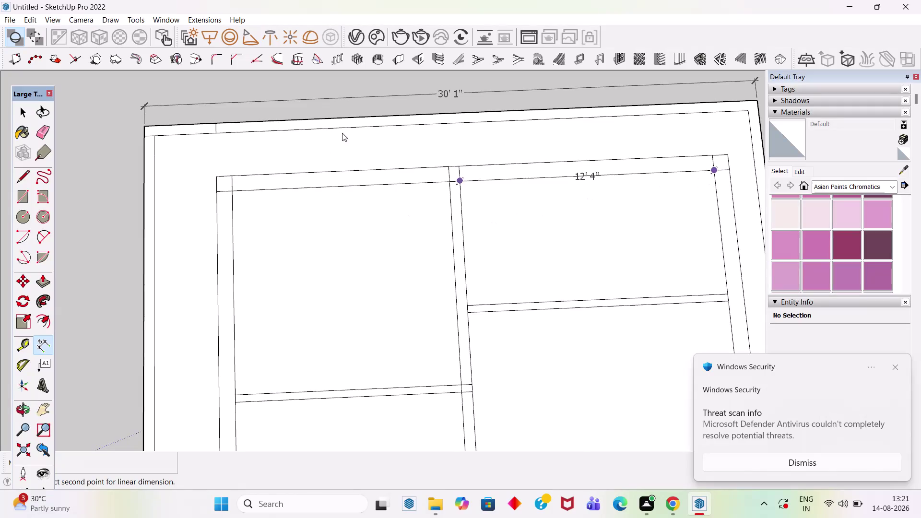
Cancel the stray inner wall dimension in progress.
scroll(down, 3)
scroll(down, 3)
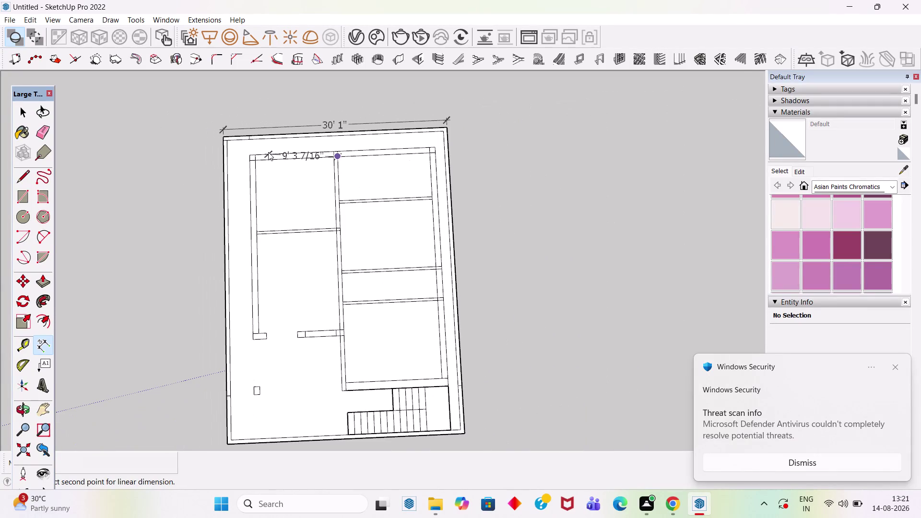
key(grave)
key(Escape)
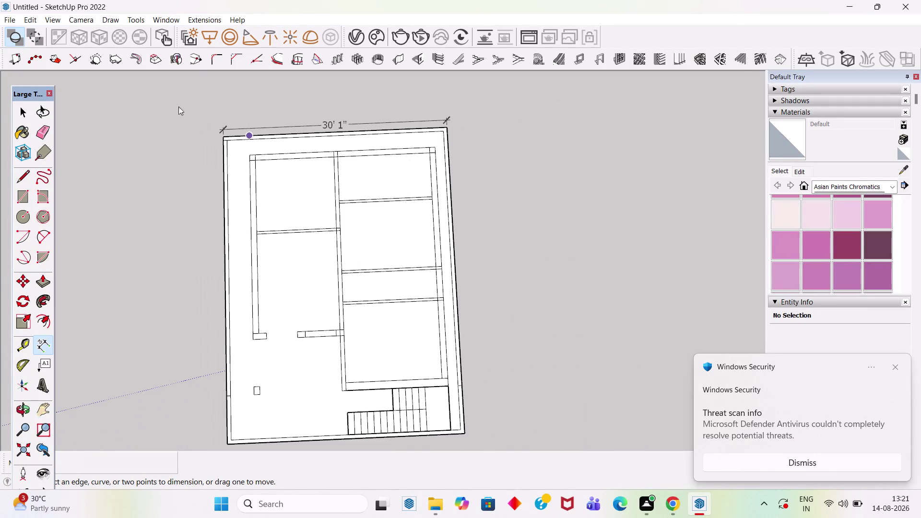
scroll(up, 3)
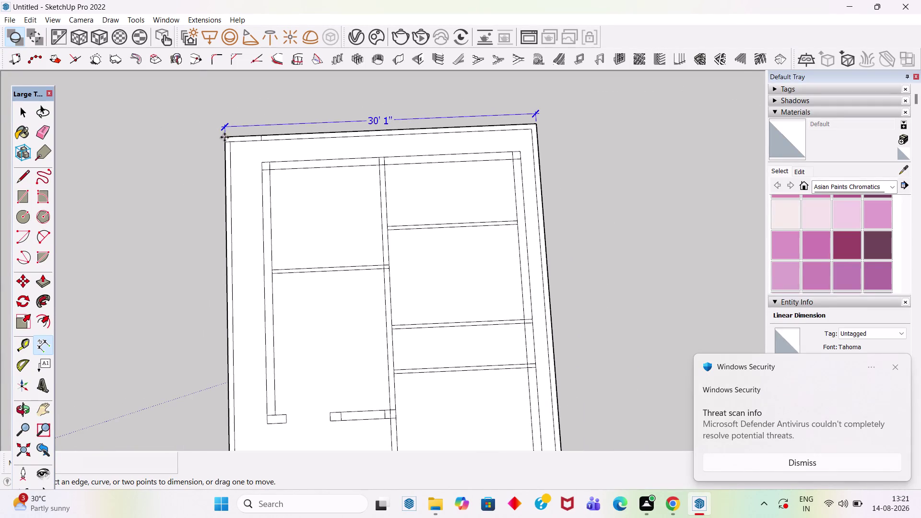
scroll(up, 3)
Dimension the plan's left side from top-left to bottom-left corner, placing the 40' 2" label left.
click(227, 132)
scroll(down, 3)
scroll(up, 3)
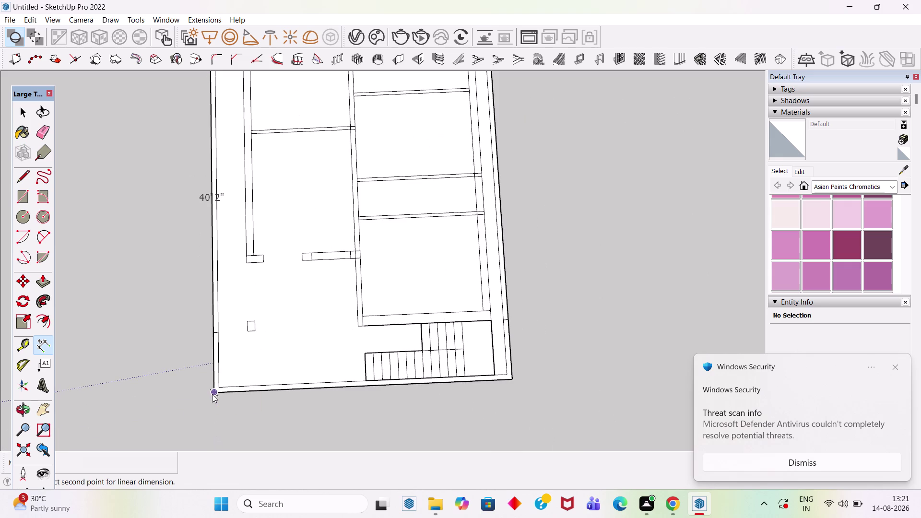
scroll(up, 3)
click(214, 390)
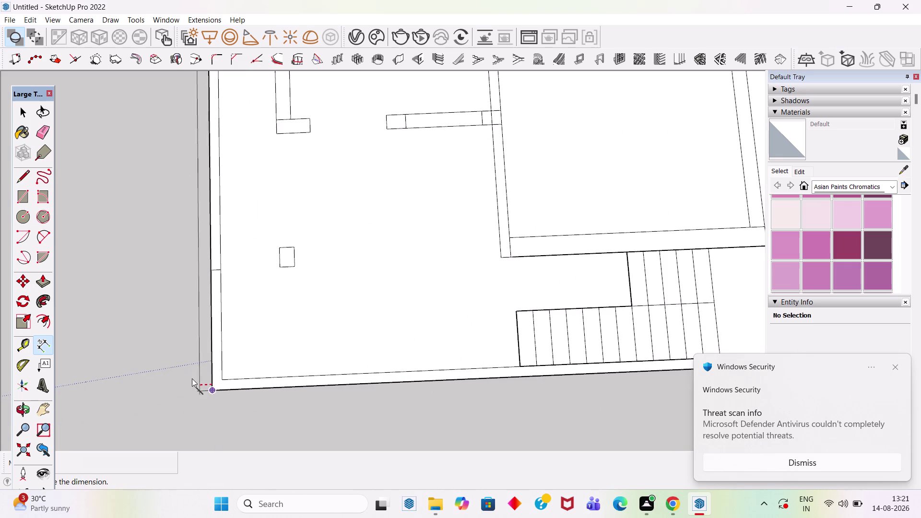
scroll(down, 3)
click(185, 377)
scroll(down, 3)
scroll(down, 3)
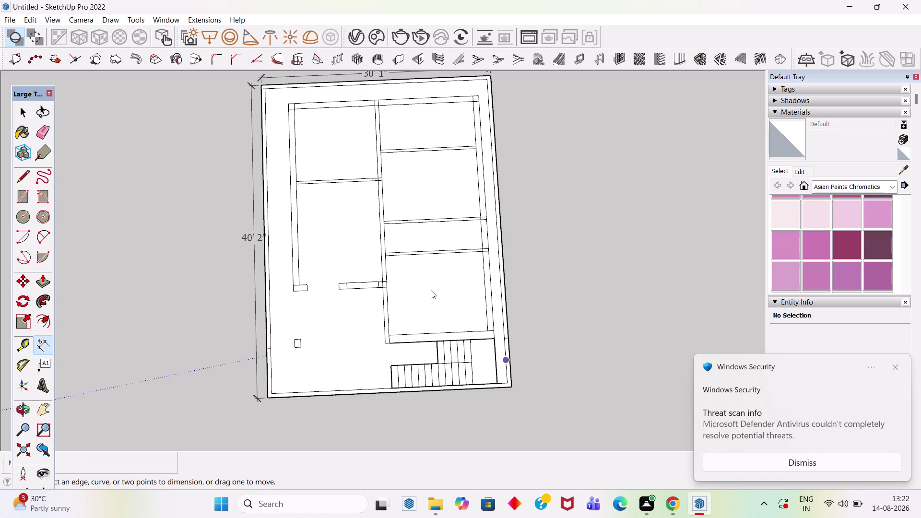
key(space)
scroll(down, 3)
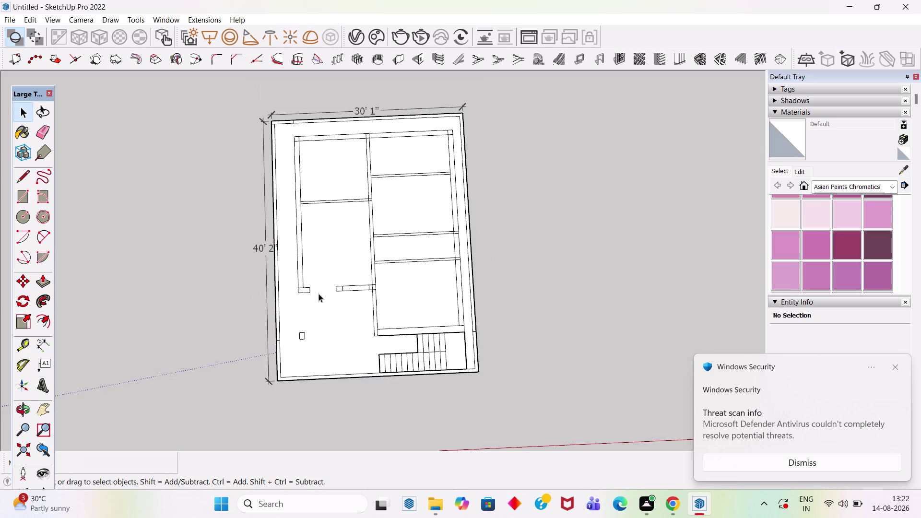
key(space)
scroll(up, 3)
scroll(up, 3)
scroll(down, 3)
scroll(up, 3)
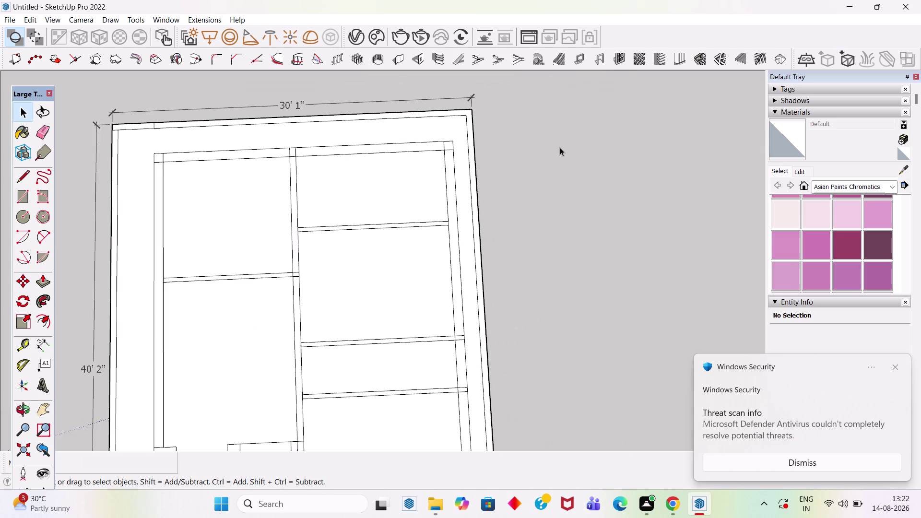
scroll(up, 3)
scroll(down, 3)
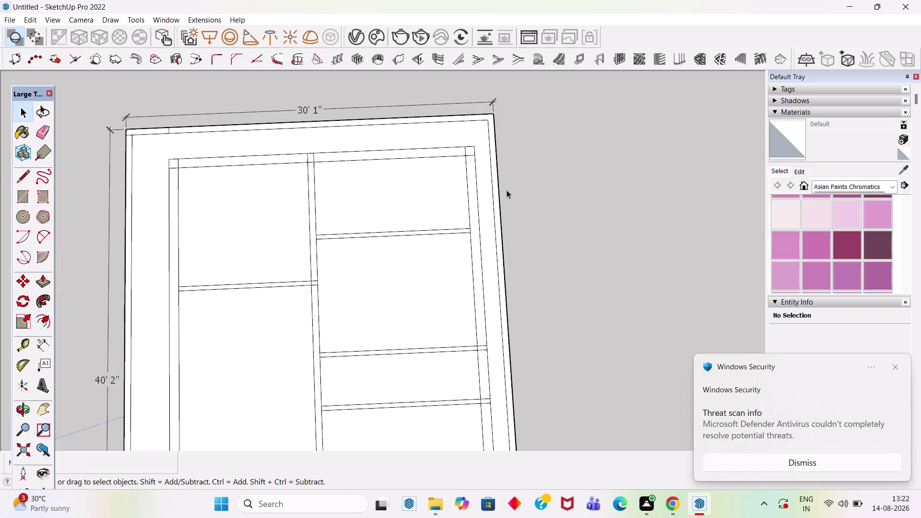
scroll(down, 3)
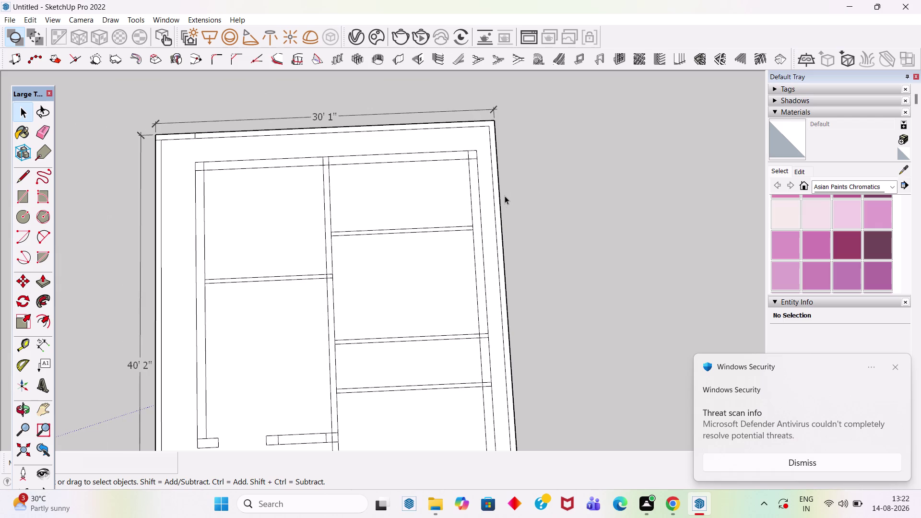
scroll(up, 3)
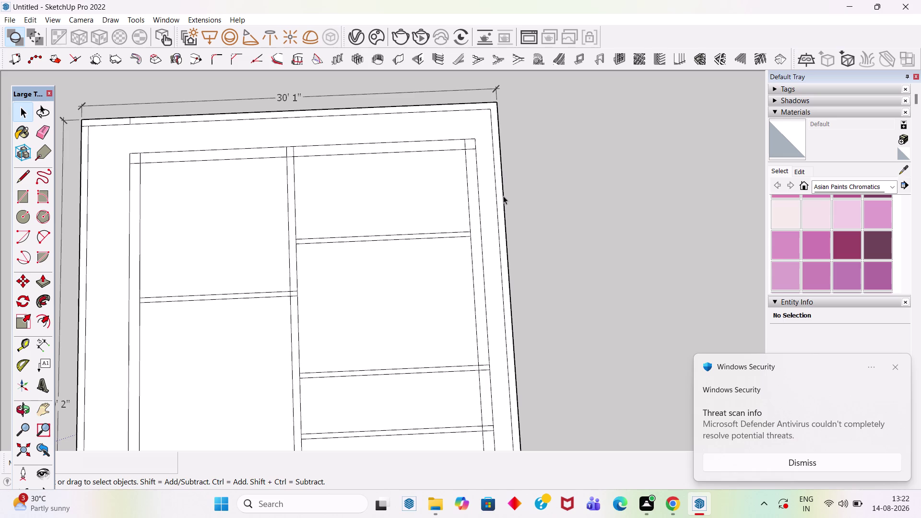
scroll(down, 3)
scroll(down, 3)
scroll(down, 3)
scroll(up, 3)
scroll(up, 3)
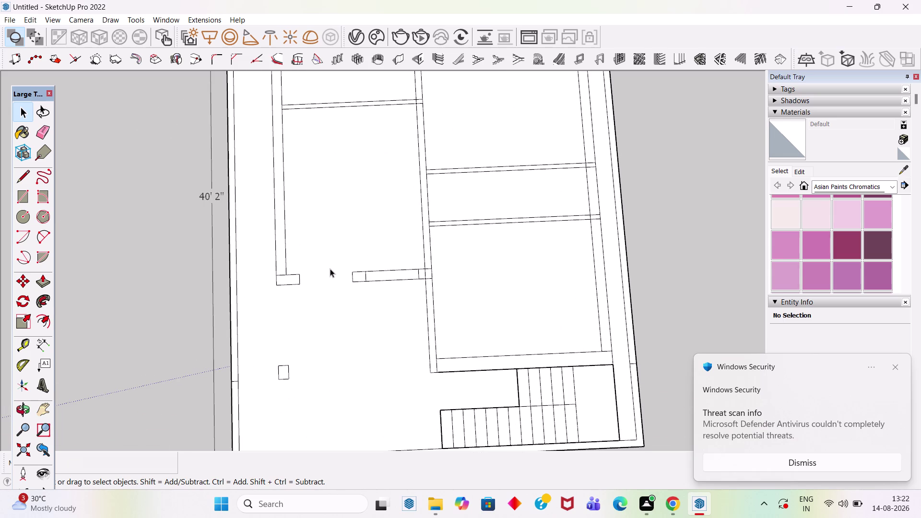
scroll(down, 3)
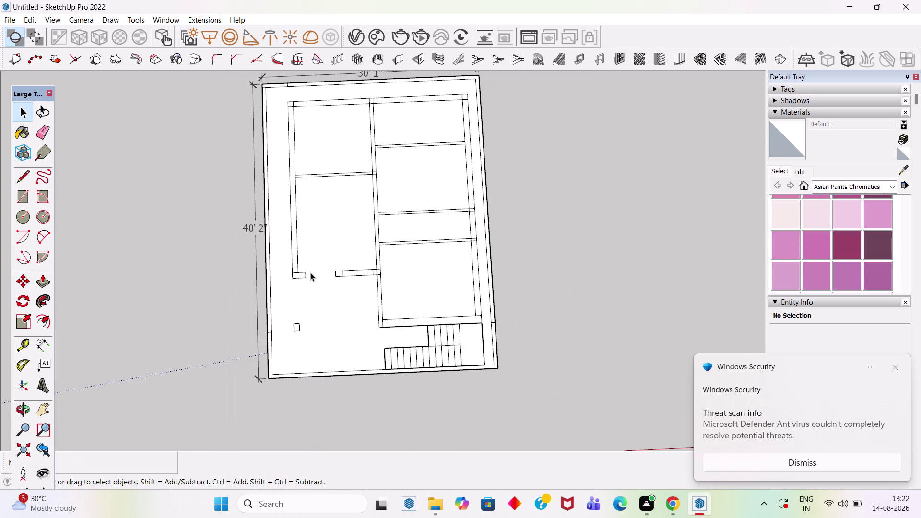
scroll(down, 3)
scroll(up, 3)
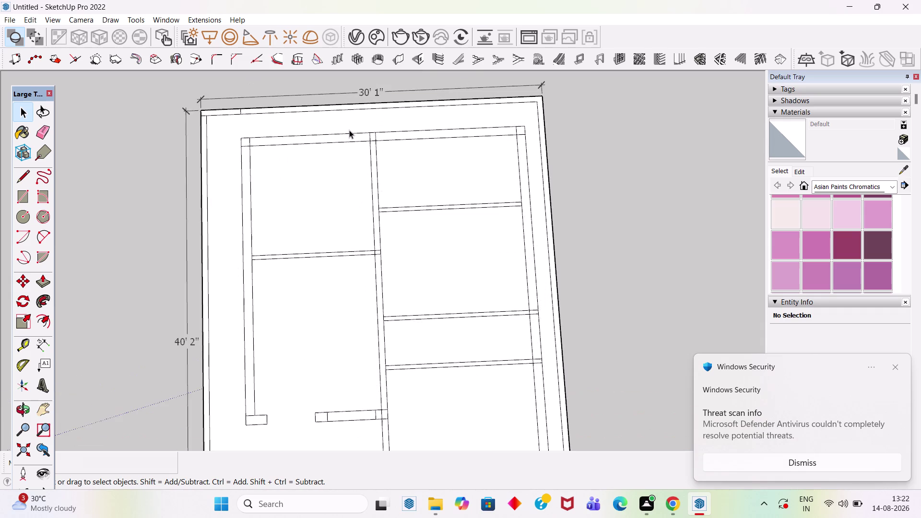
scroll(up, 3)
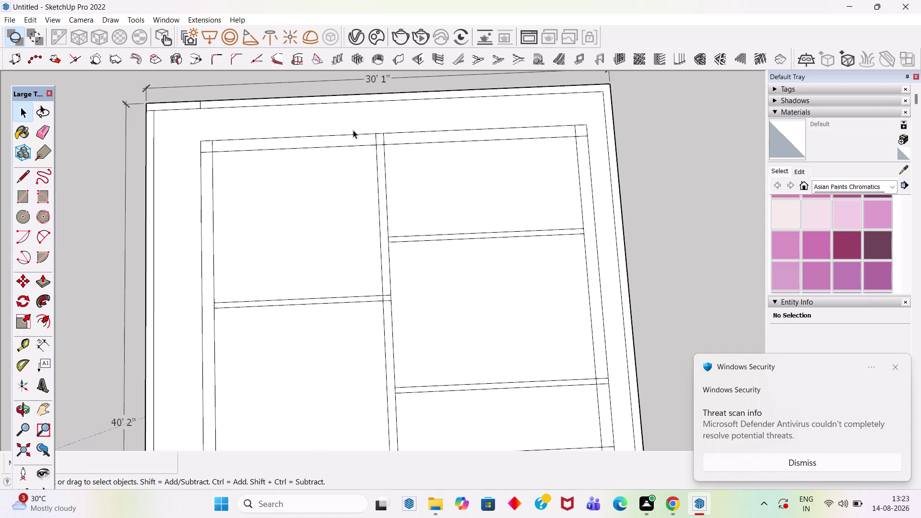
scroll(down, 3)
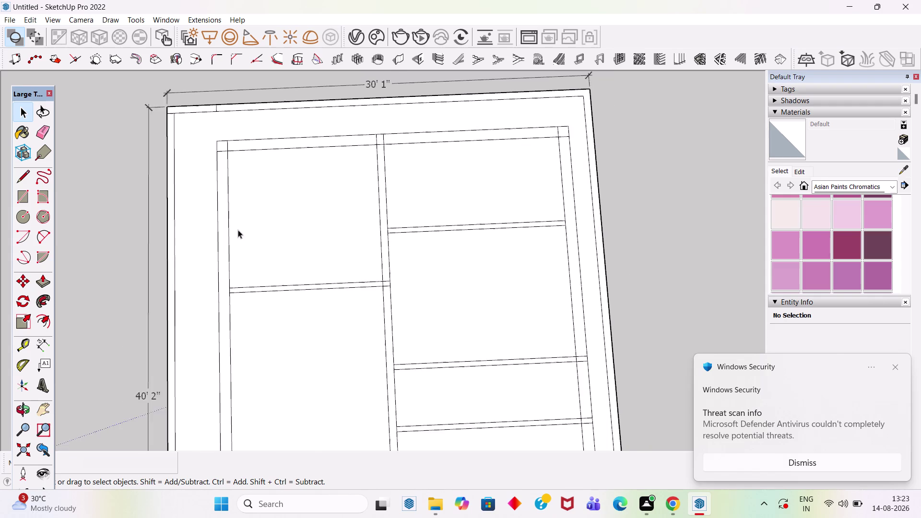
scroll(down, 3)
click(406, 271)
scroll(up, 3)
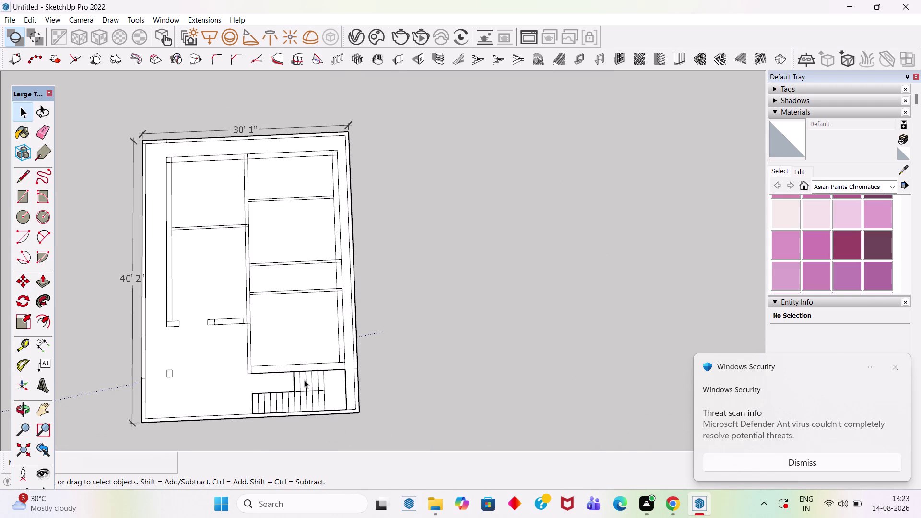
key(r)
scroll(up, 3)
scroll(up, 3)
scroll(down, 3)
scroll(up, 3)
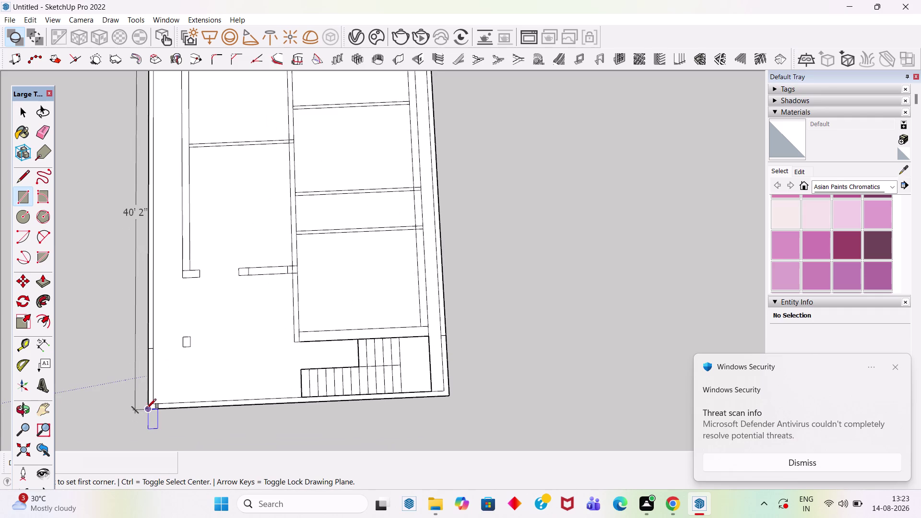
Draw a rectangle over the plan's footprint from bottom-left to top-right corner.
click(148, 410)
scroll(down, 3)
scroll(up, 3)
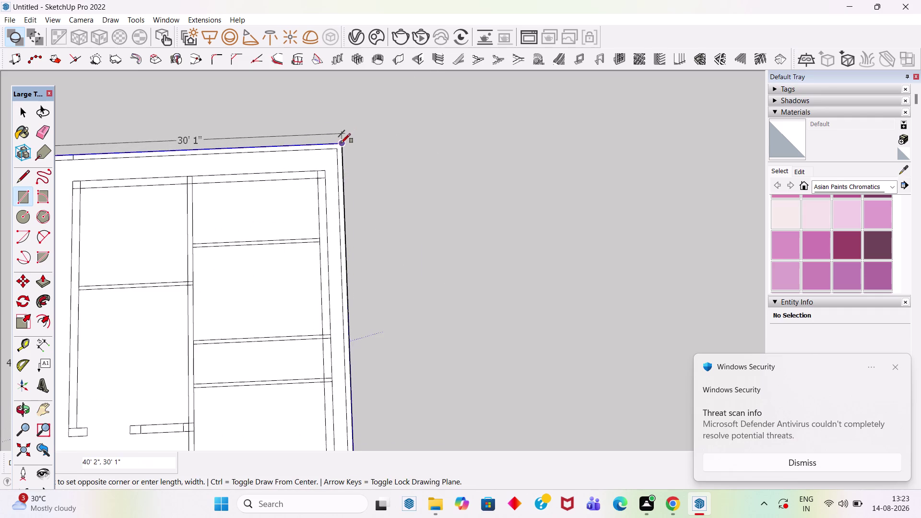
click(340, 144)
key(space)
Select the whole floor plan group.
click(306, 303)
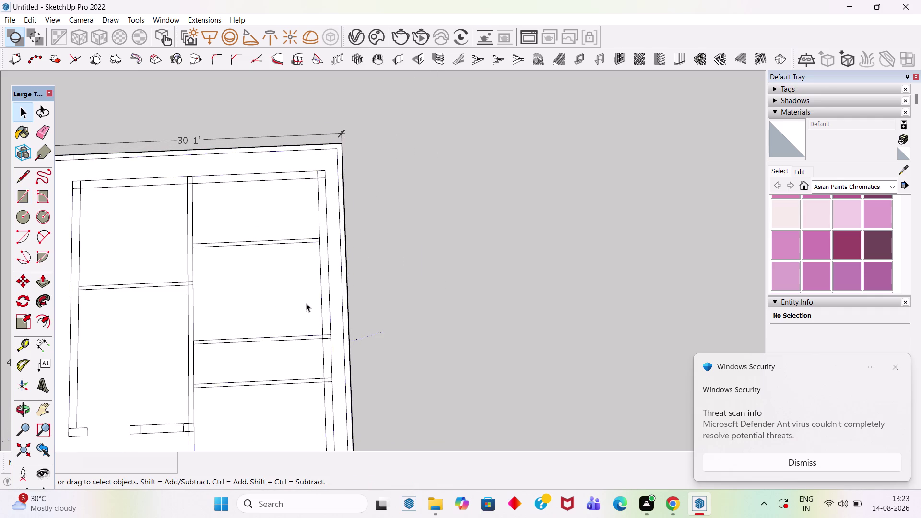
double_click(306, 303)
click(465, 223)
scroll(down, 3)
scroll(down, 3)
scroll(up, 3)
scroll(up, 3)
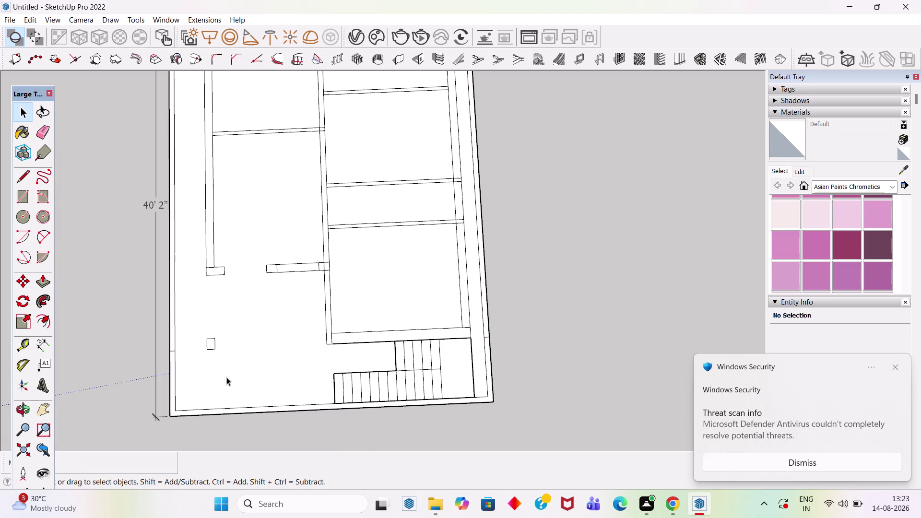
click(174, 416)
scroll(down, 3)
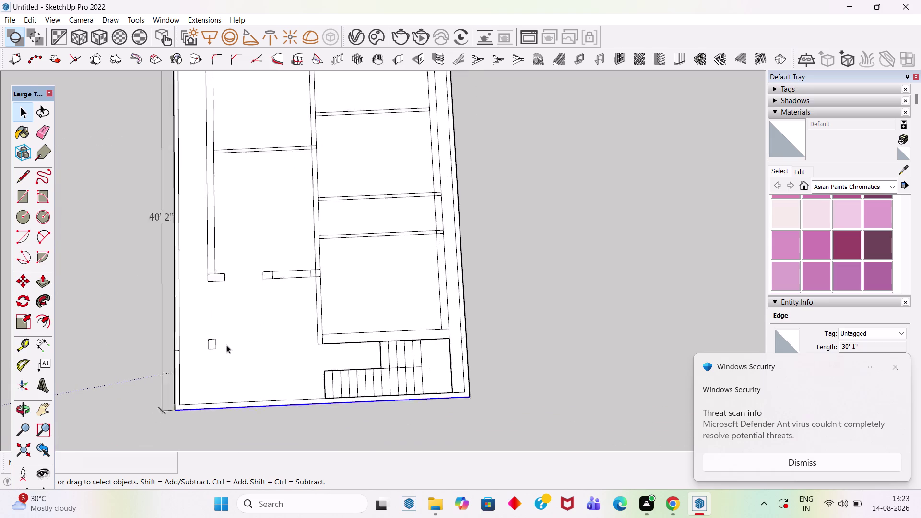
scroll(down, 3)
click(248, 340)
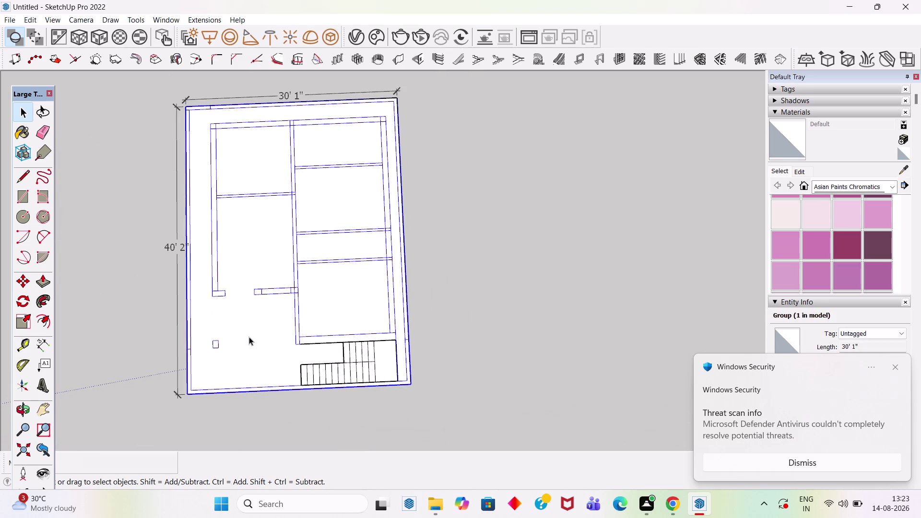
Try shifting the plan group aside, then cancel the move and pending copy.
key(m)
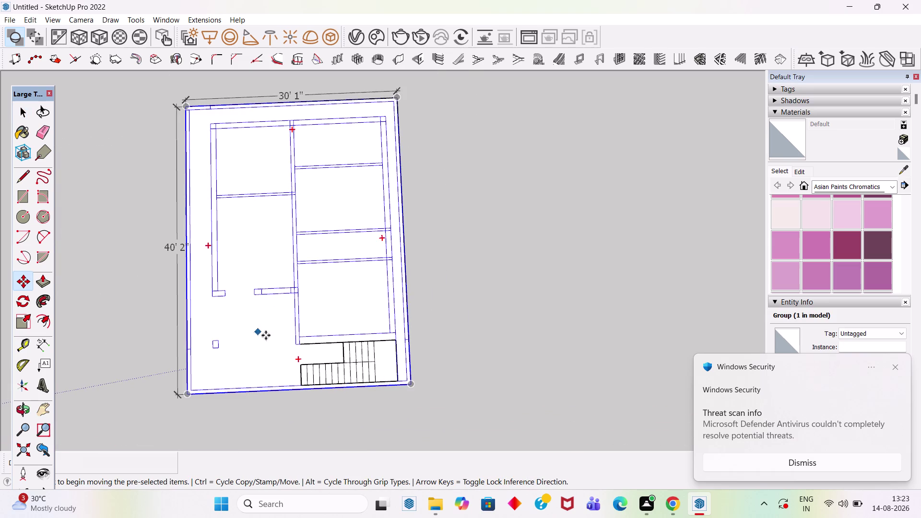
drag(411, 383, 438, 383)
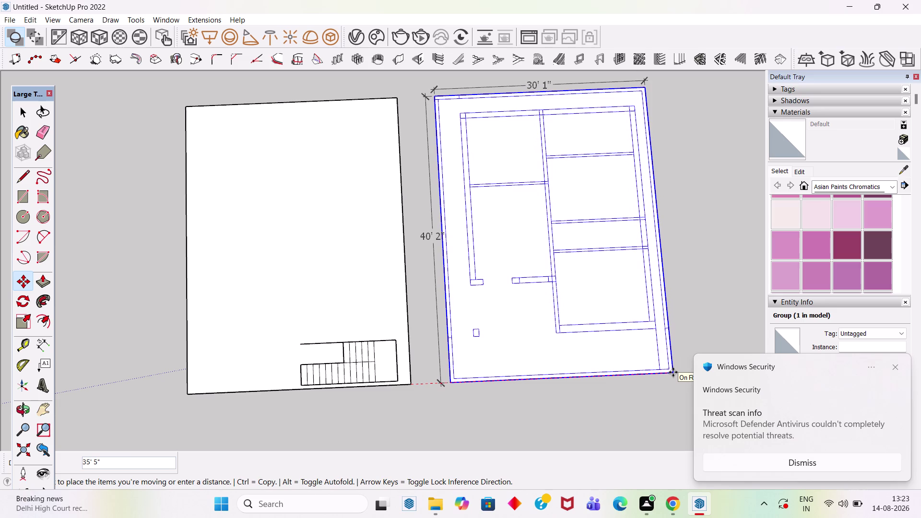
key(Escape)
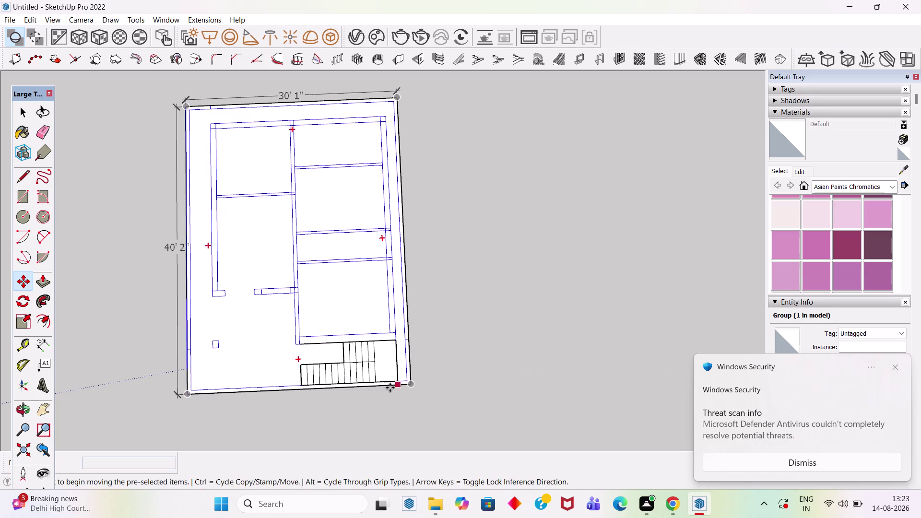
click(350, 373)
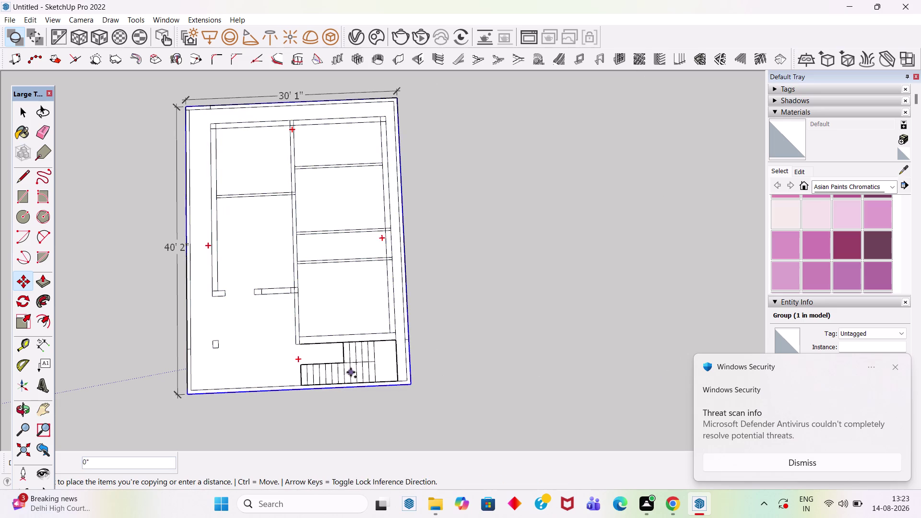
key(space)
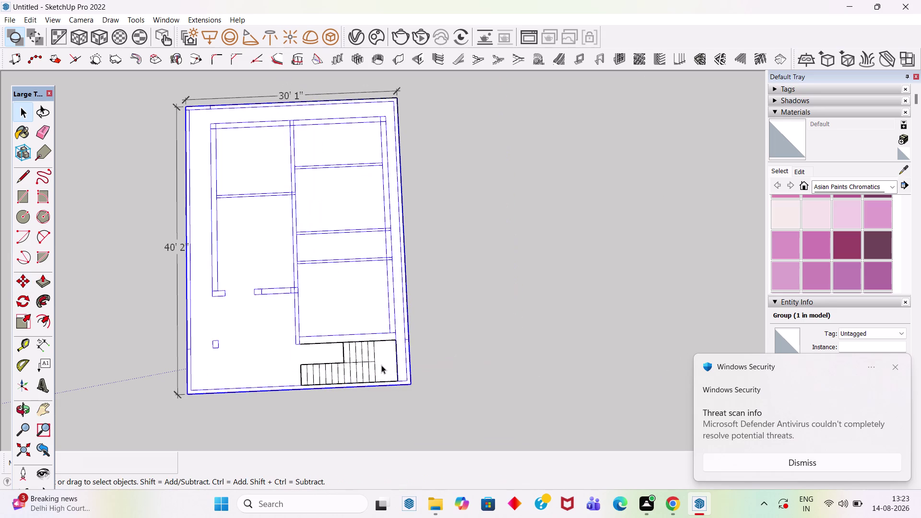
Add the staircase group and move the floor plan to the right of the rectangle.
click(359, 358)
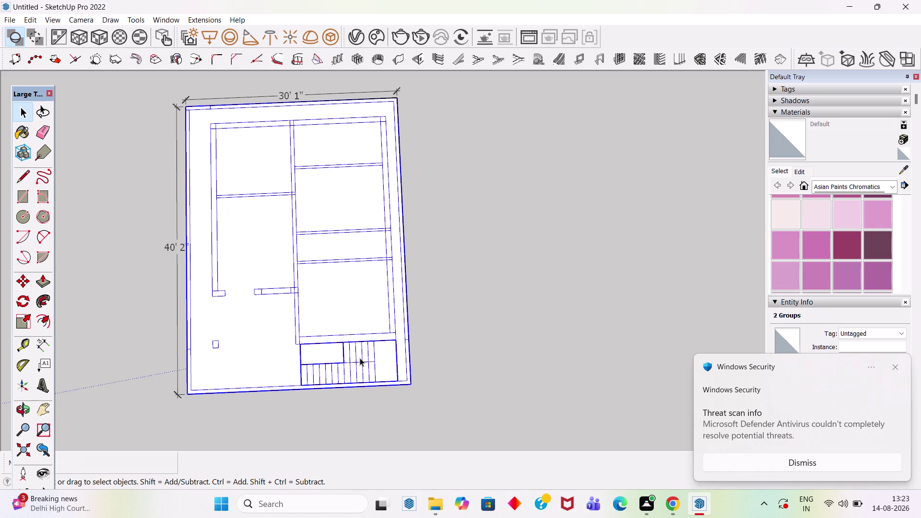
key(m)
click(412, 385)
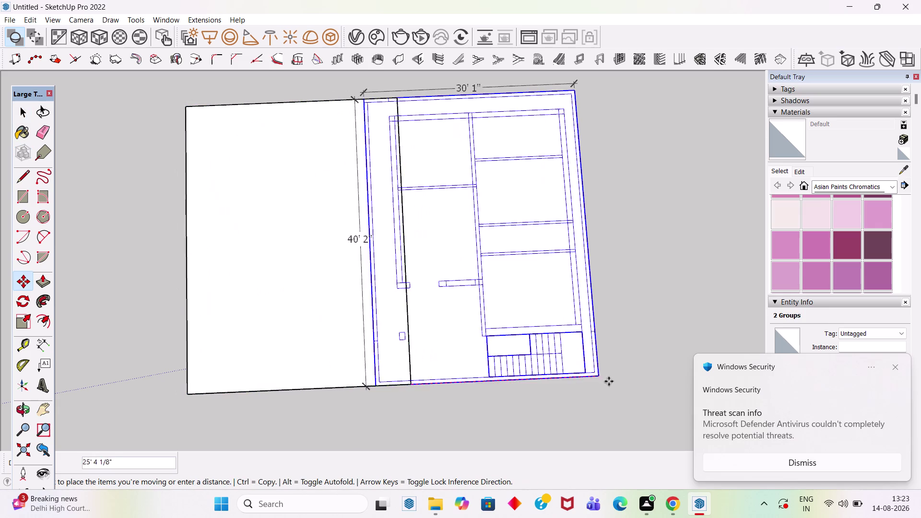
scroll(down, 3)
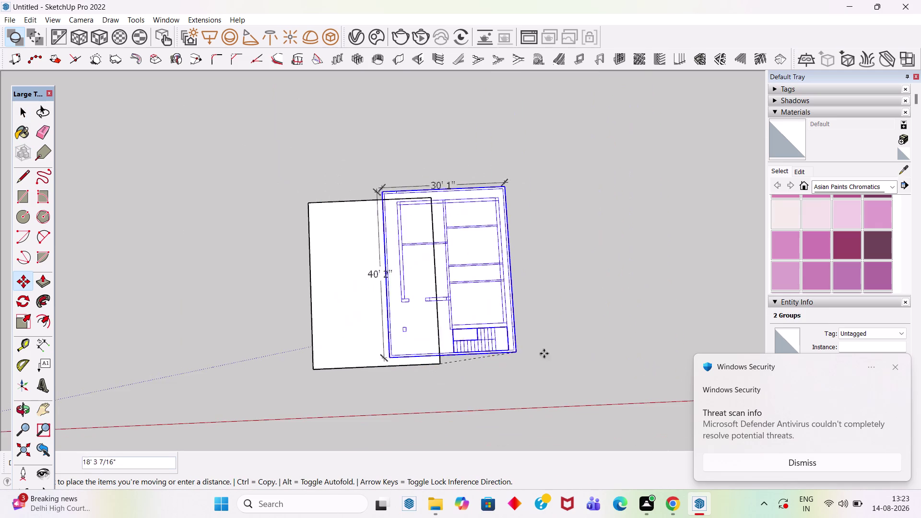
scroll(up, 3)
click(597, 354)
key(space)
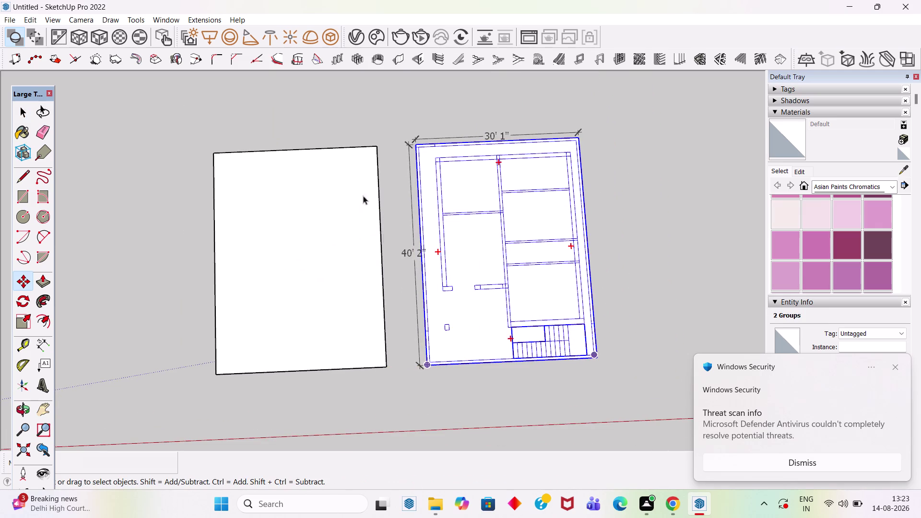
click(371, 112)
scroll(up, 3)
scroll(up, 3)
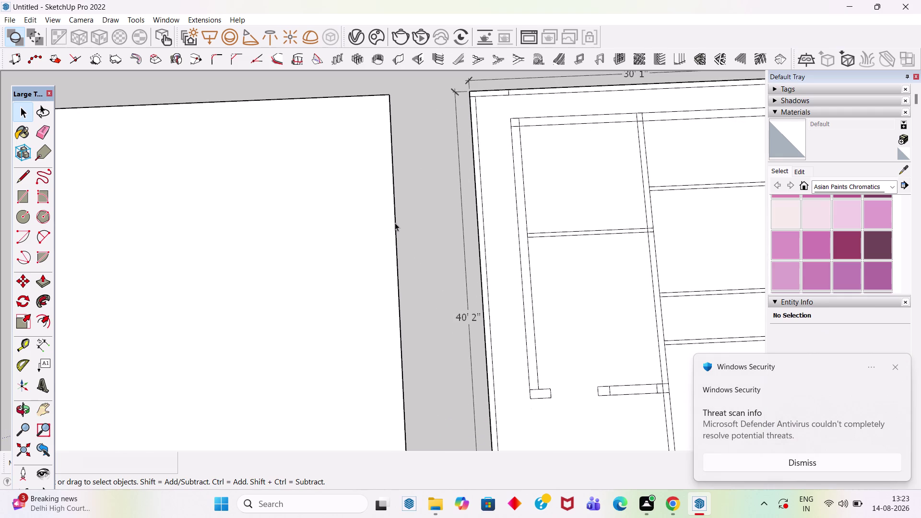
Offset the rectangle face's edges 6" inward to create an inner border.
click(395, 222)
click(344, 236)
scroll(down, 3)
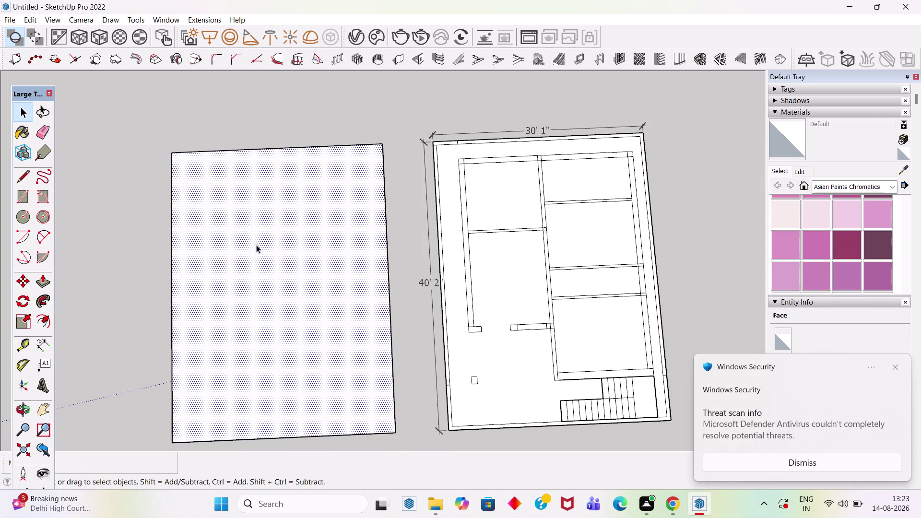
key(f)
click(281, 158)
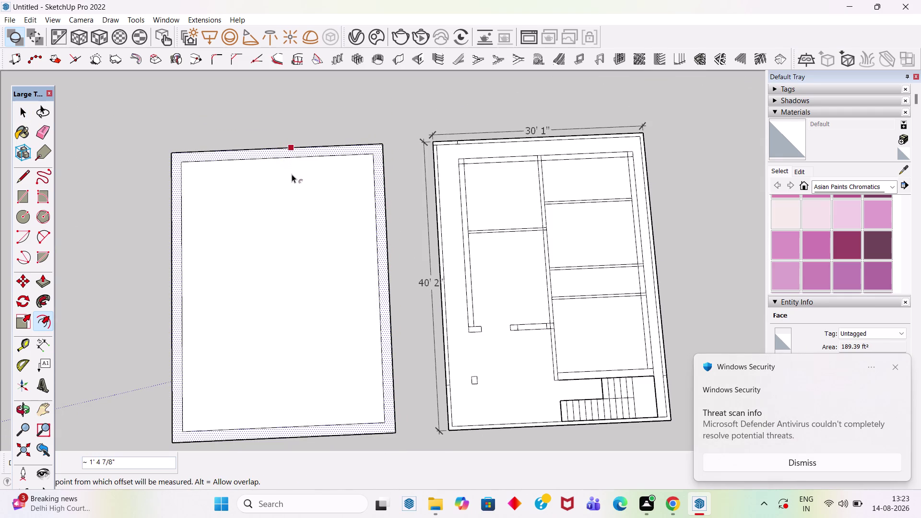
key(ctrl+z)
click(291, 159)
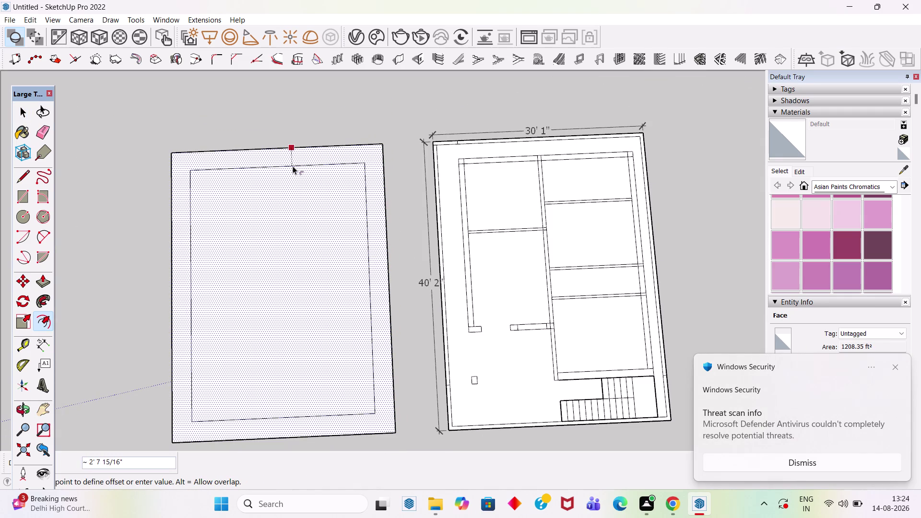
text(6")
key(Return)
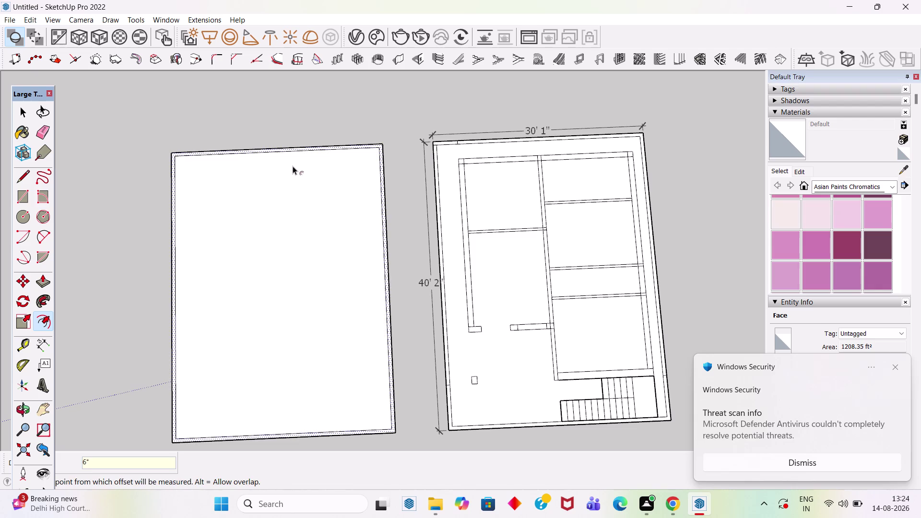
key(space)
scroll(up, 3)
scroll(up, 3)
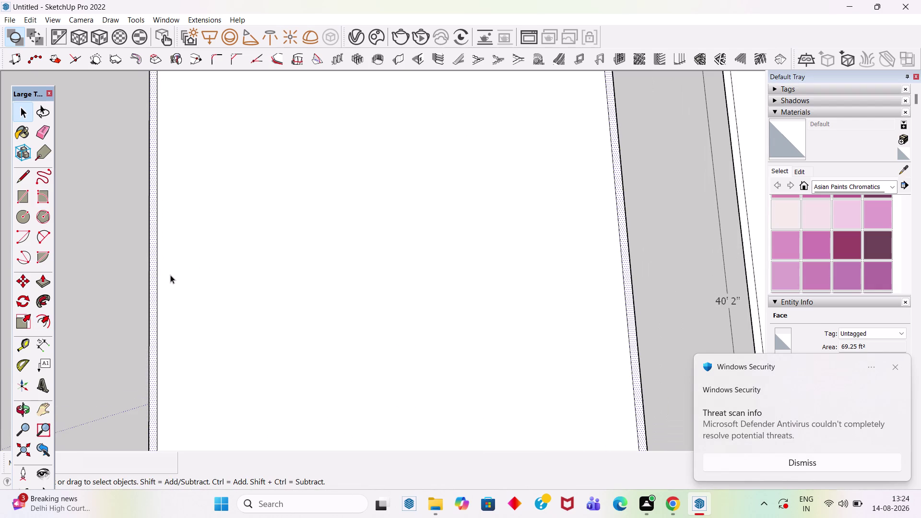
Place vertical guides from the inner left edge at 3'6", 9" and 10'6".
key(t)
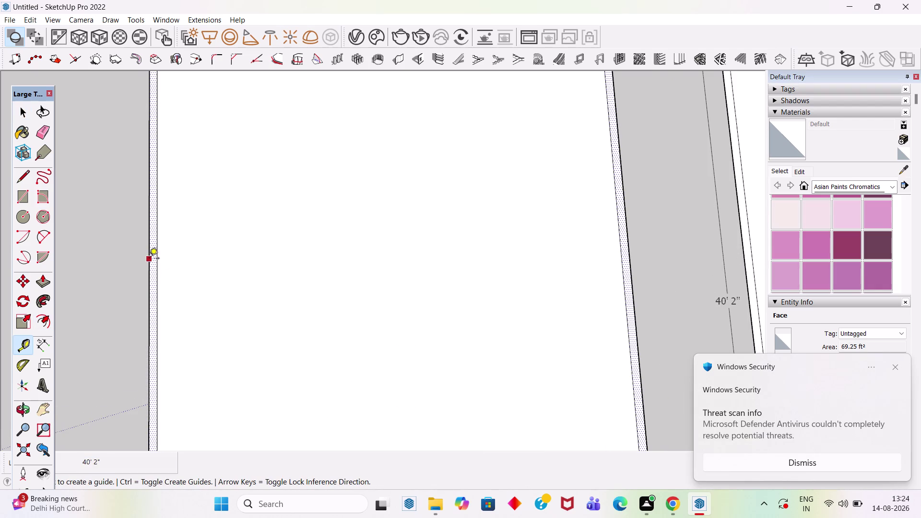
click(150, 259)
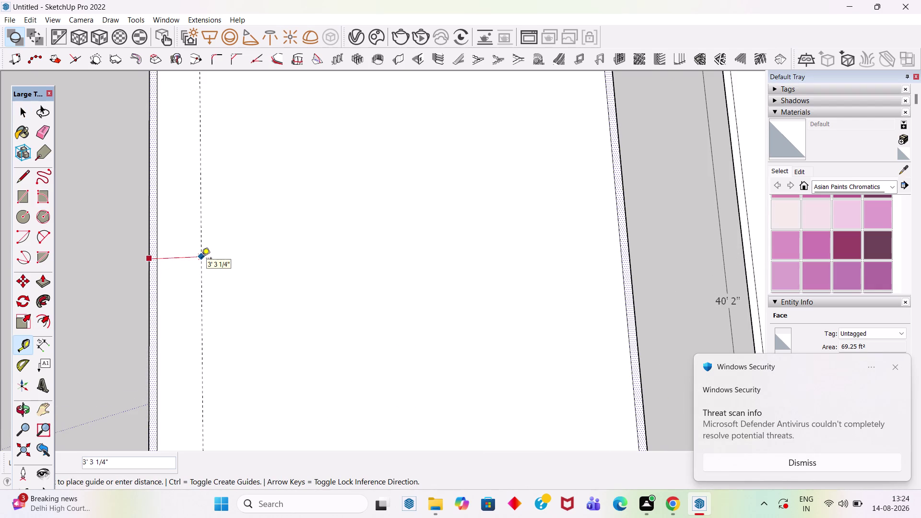
text(3'6")
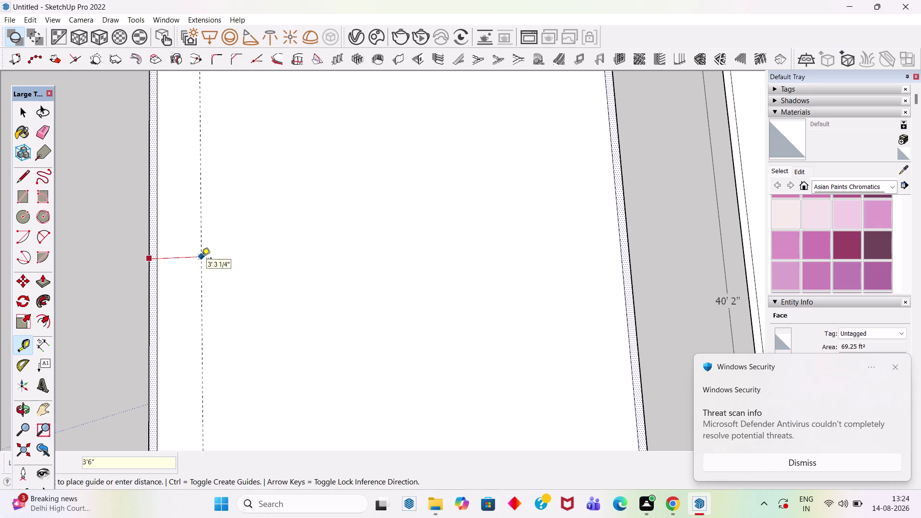
key(Return)
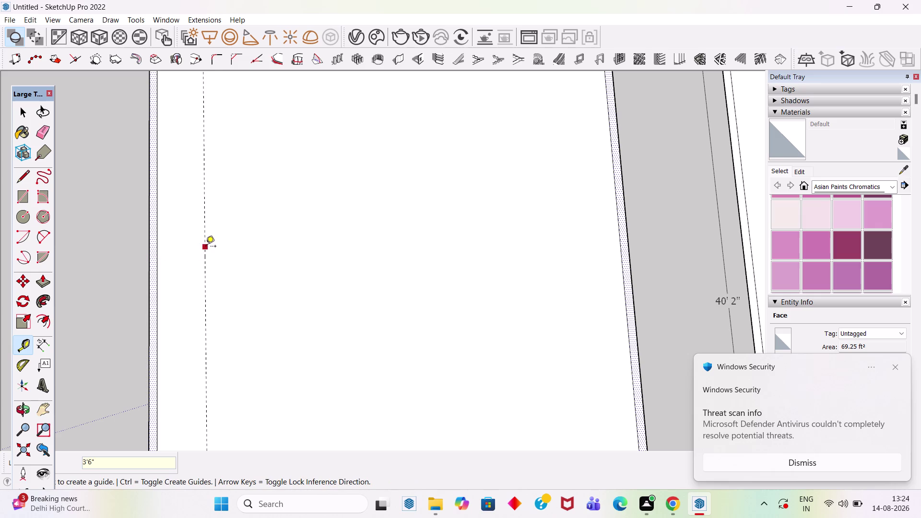
click(206, 247)
click(224, 250)
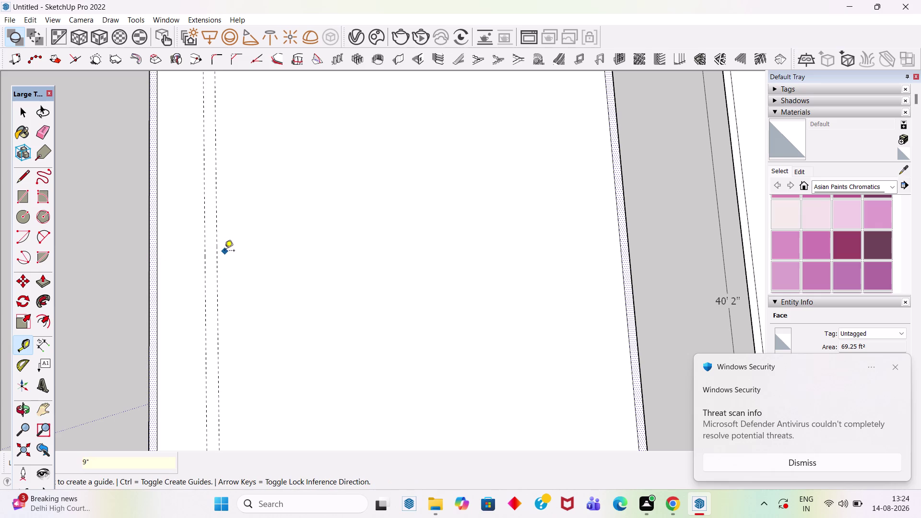
scroll(down, 3)
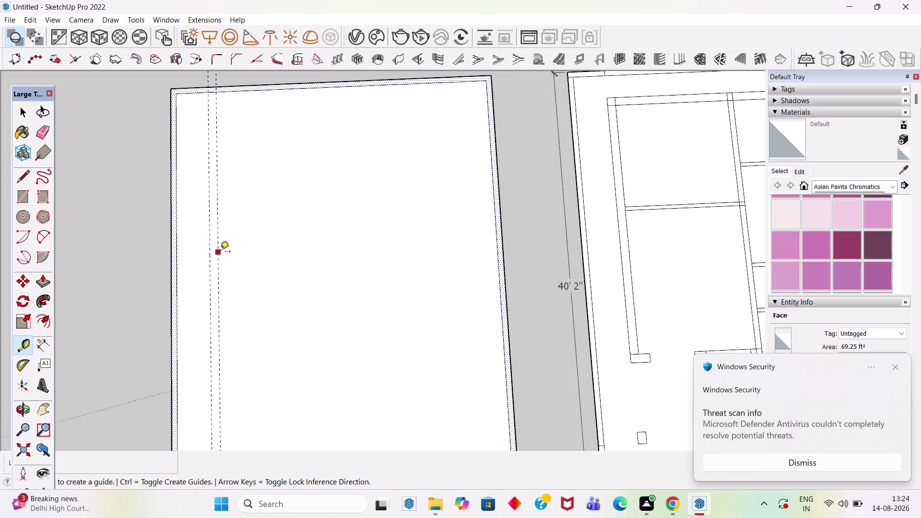
scroll(down, 3)
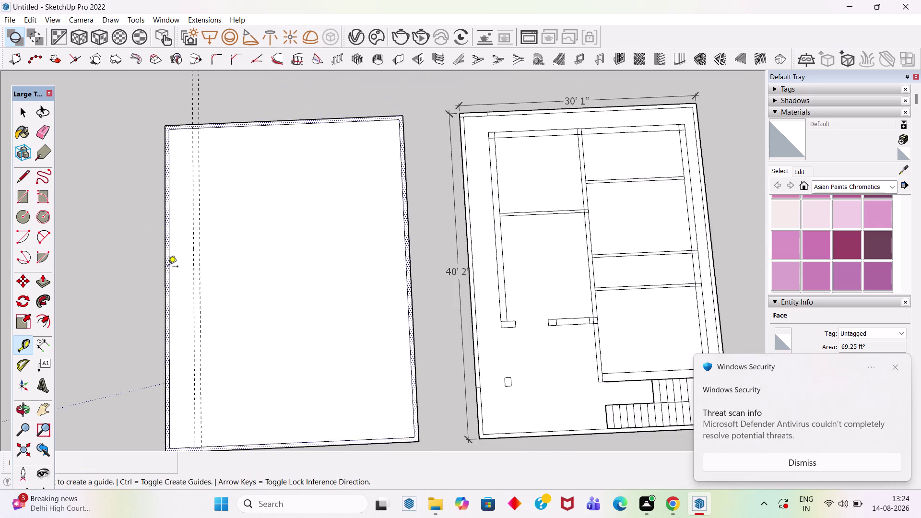
scroll(up, 3)
scroll(down, 3)
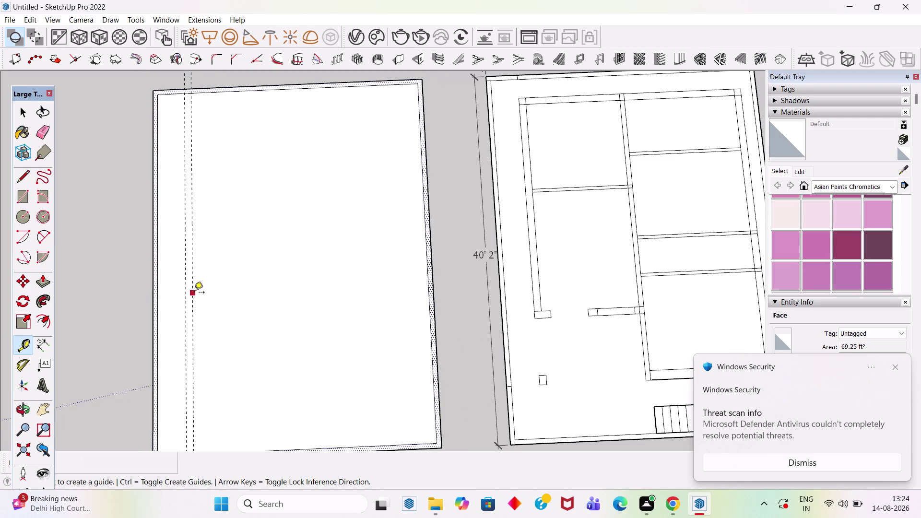
click(194, 293)
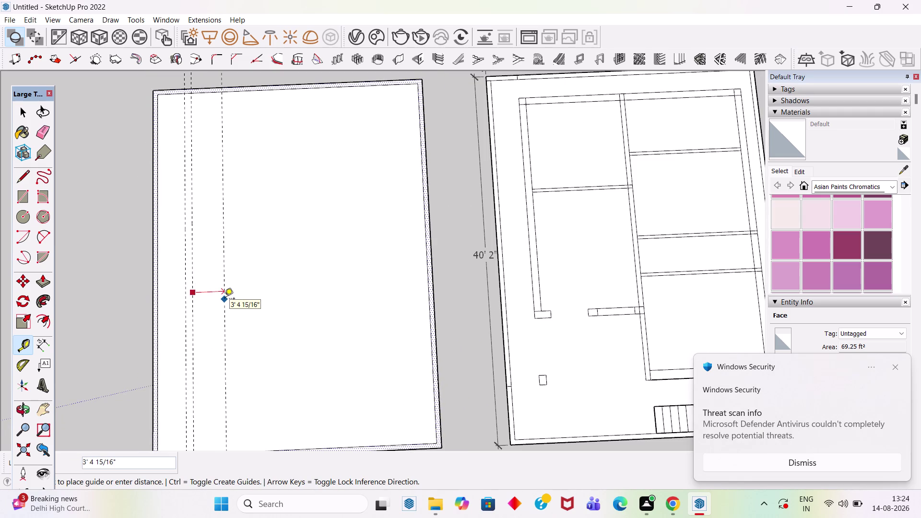
text(1)
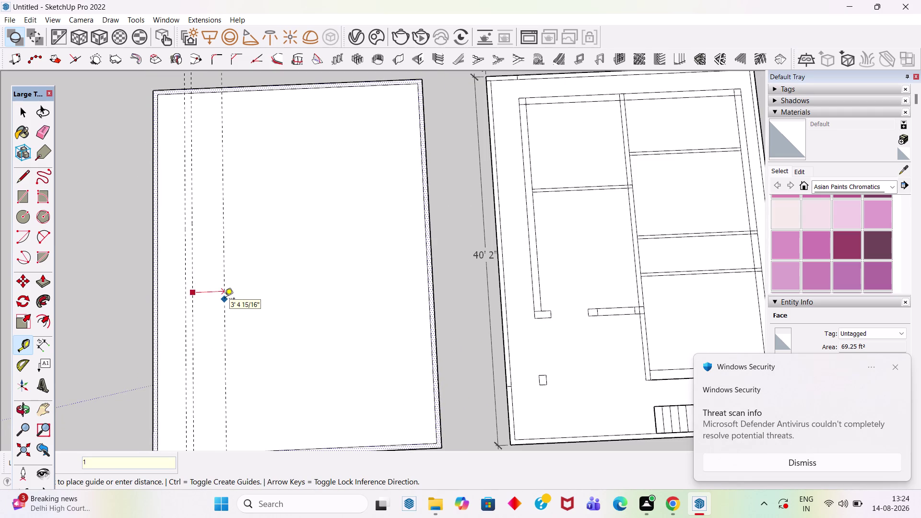
text(0)
text('6)
key(shift+quotedbl)
key(Return)
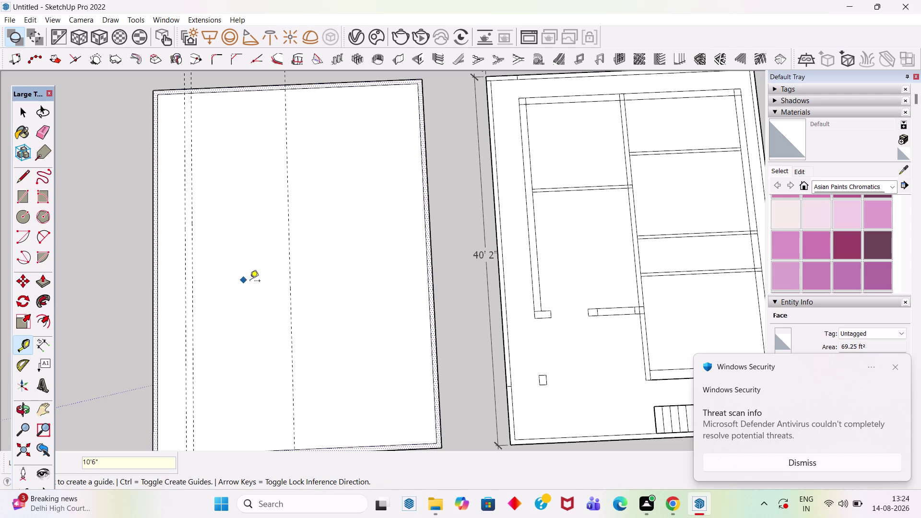
Continue the guides at 9", 12'4", 9" and 1'9" across the width.
click(292, 289)
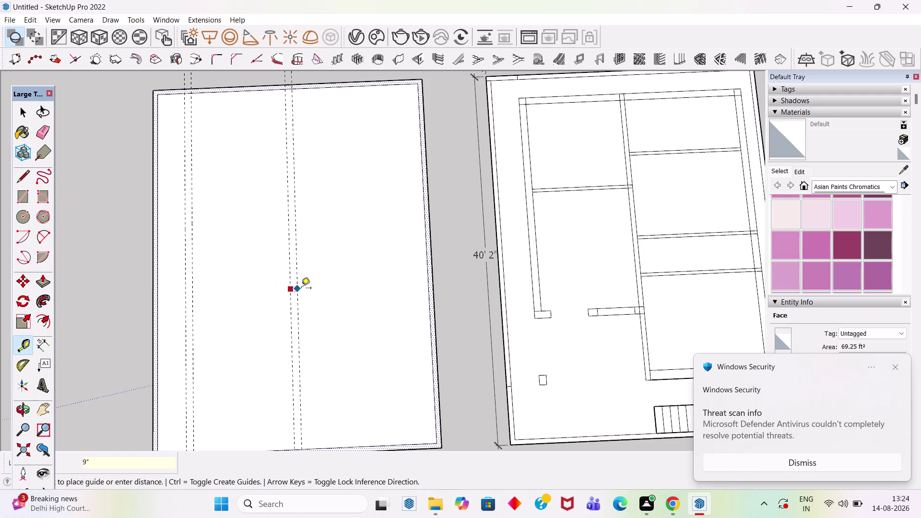
key(4)
key(Return)
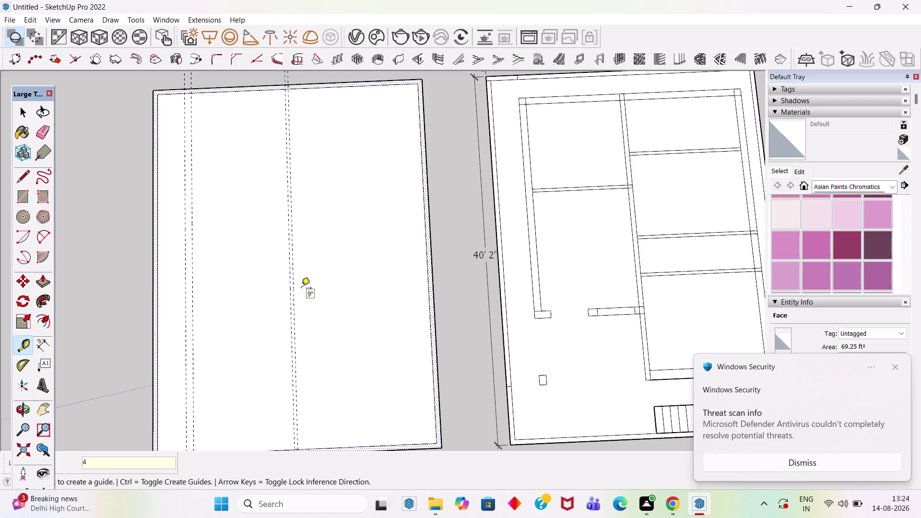
scroll(up, 3)
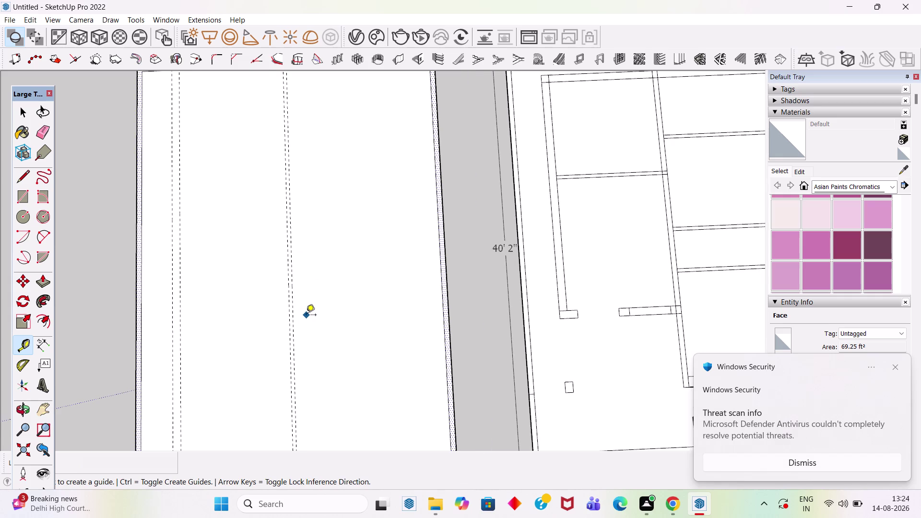
scroll(up, 3)
click(289, 302)
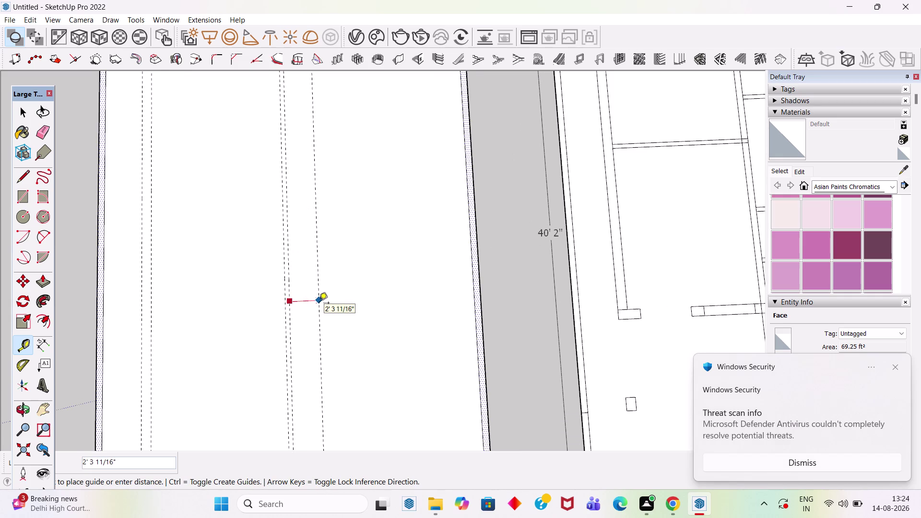
text(12'4")
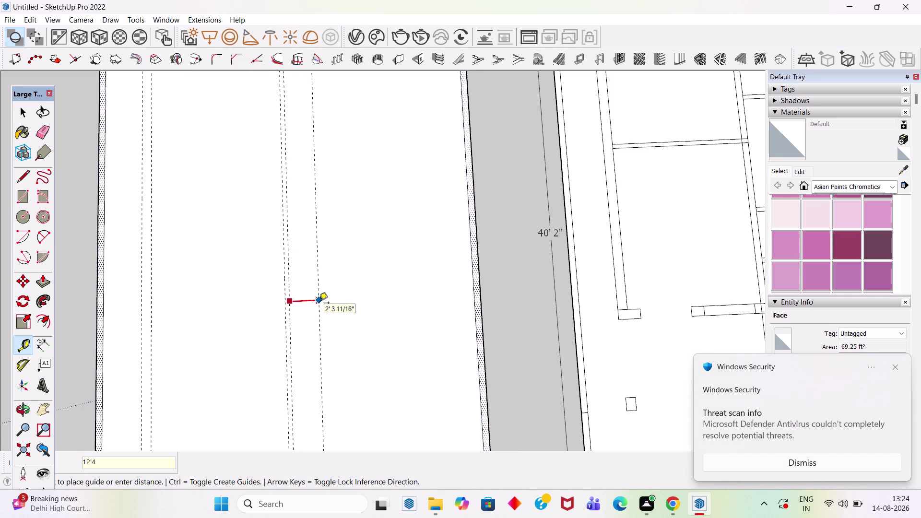
key(Return)
scroll(up, 3)
scroll(down, 3)
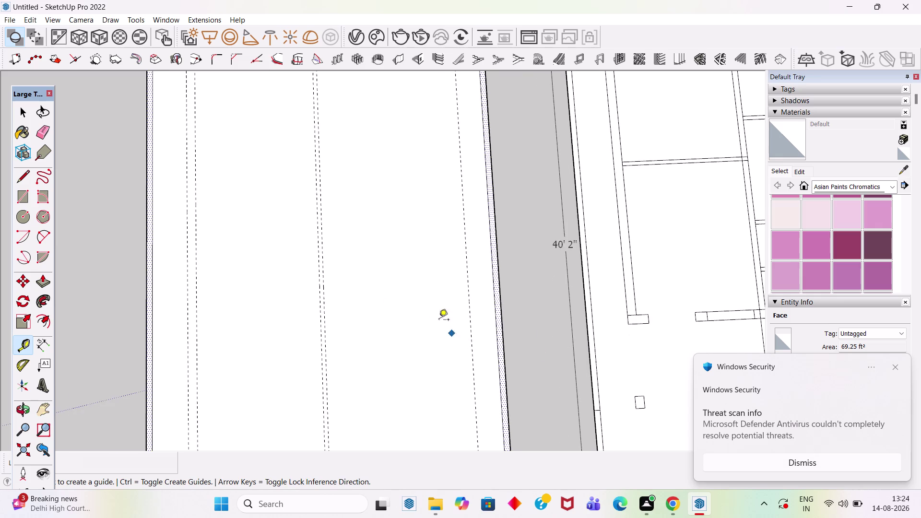
scroll(up, 3)
click(428, 292)
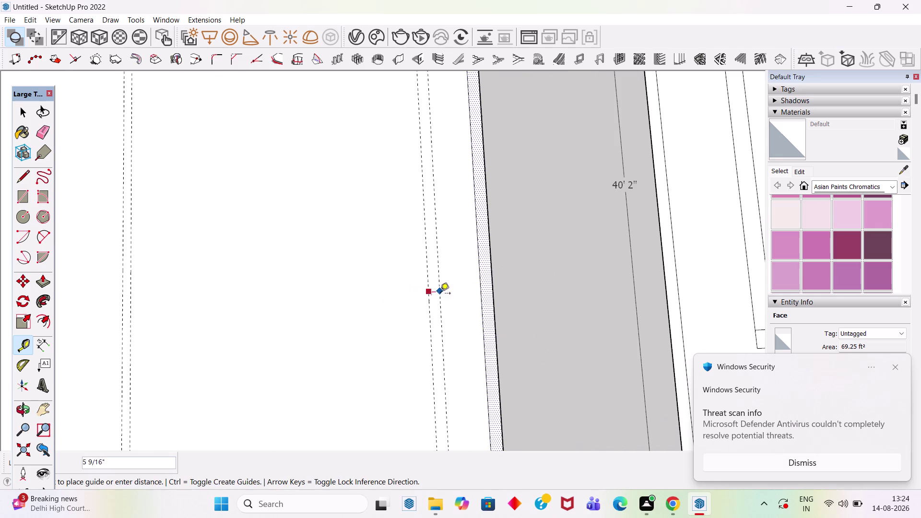
click(443, 294)
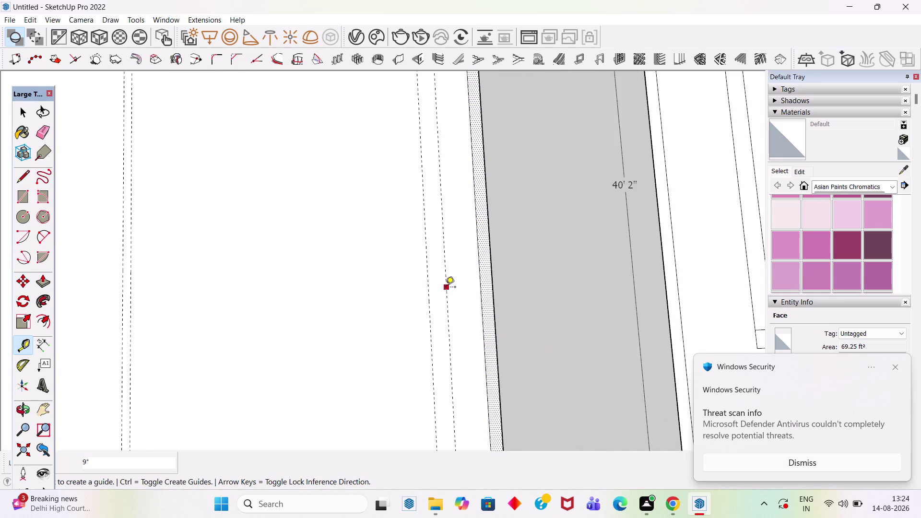
click(446, 288)
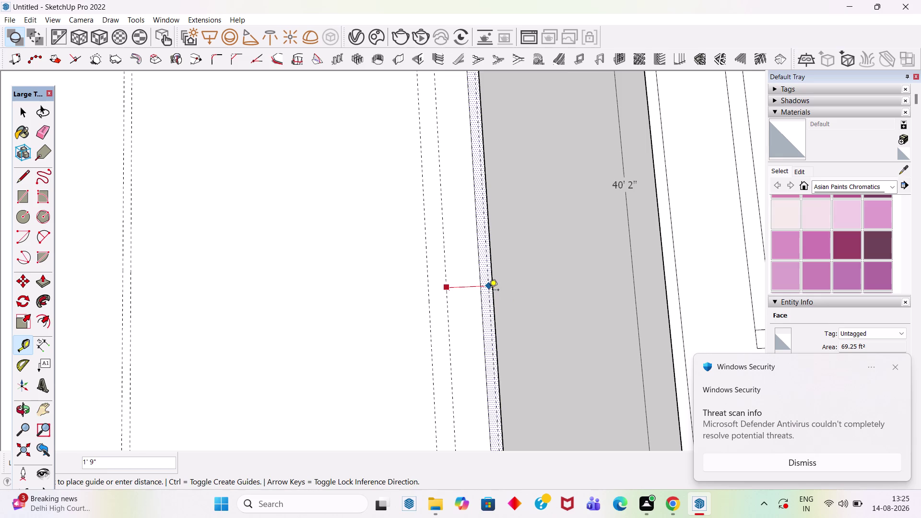
key(space)
scroll(down, 3)
Move the rectangle's selected right edge 1" along the red axis.
click(487, 305)
scroll(down, 3)
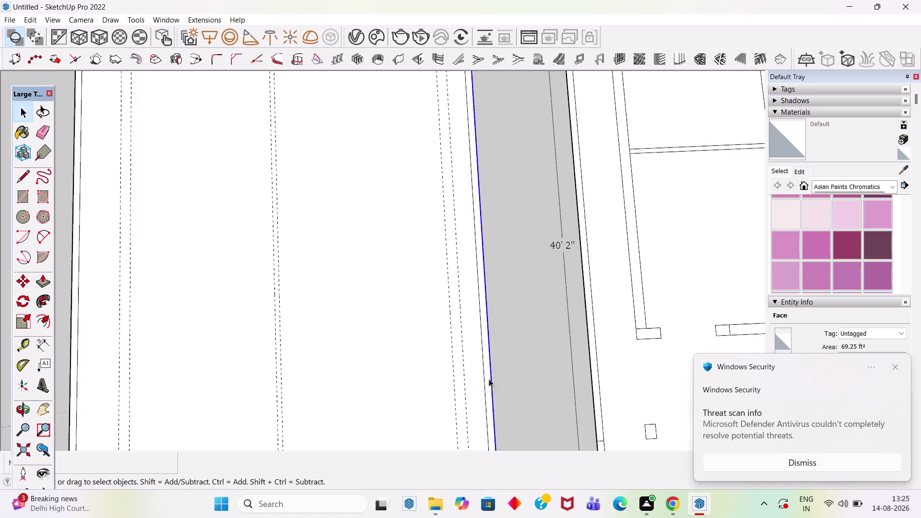
scroll(down, 3)
scroll(up, 3)
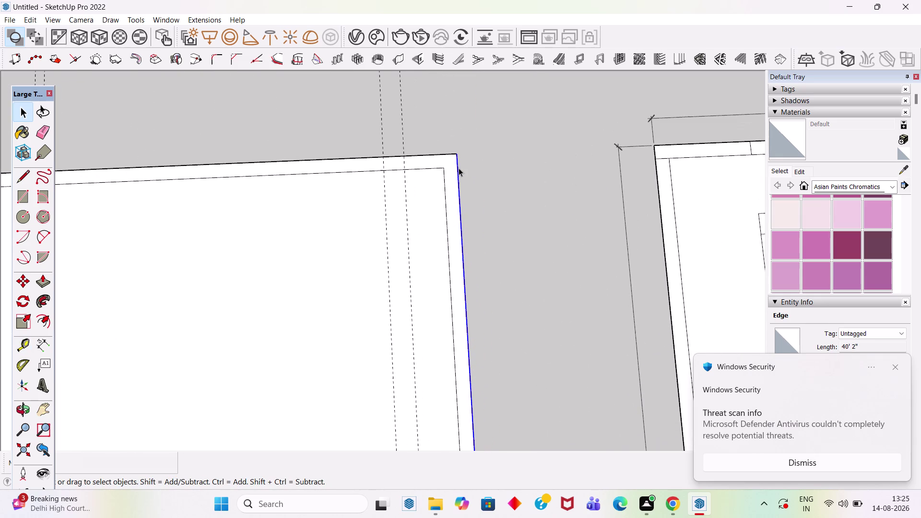
key(m)
click(459, 153)
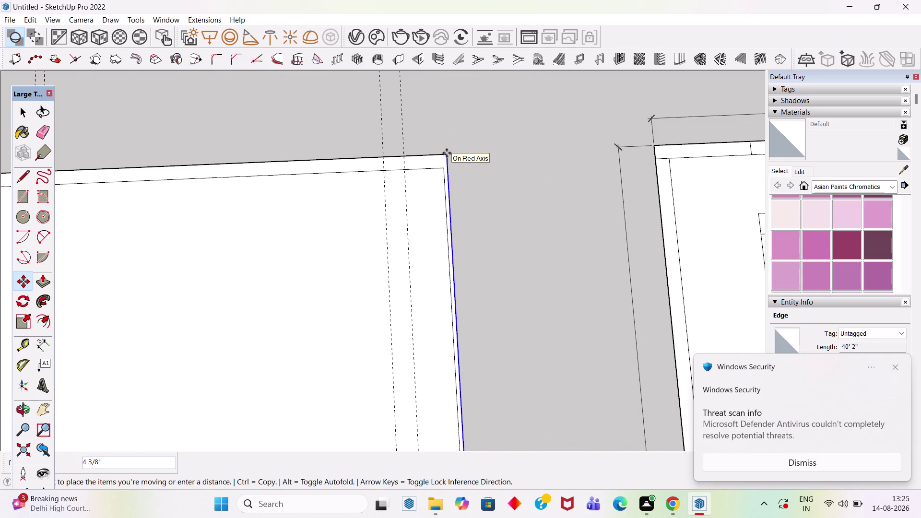
text(1")
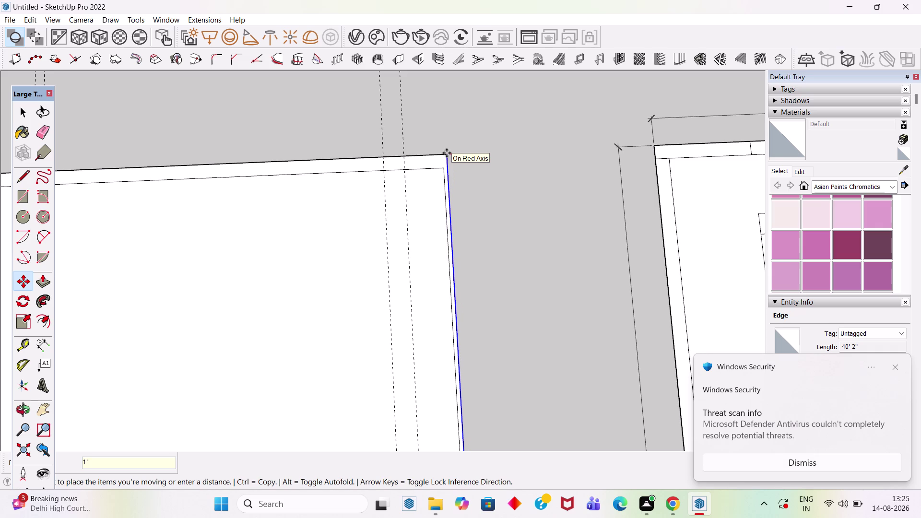
key(Return)
key(space)
scroll(down, 3)
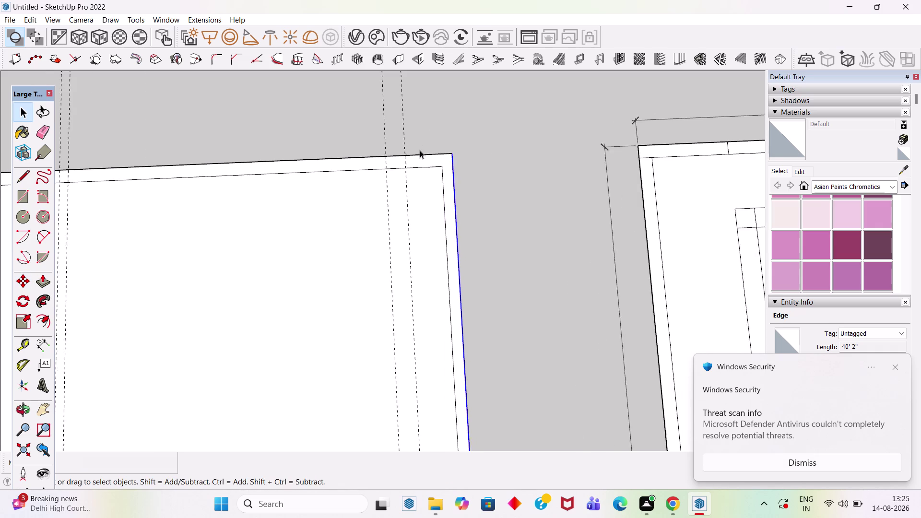
scroll(down, 3)
scroll(down, 3)
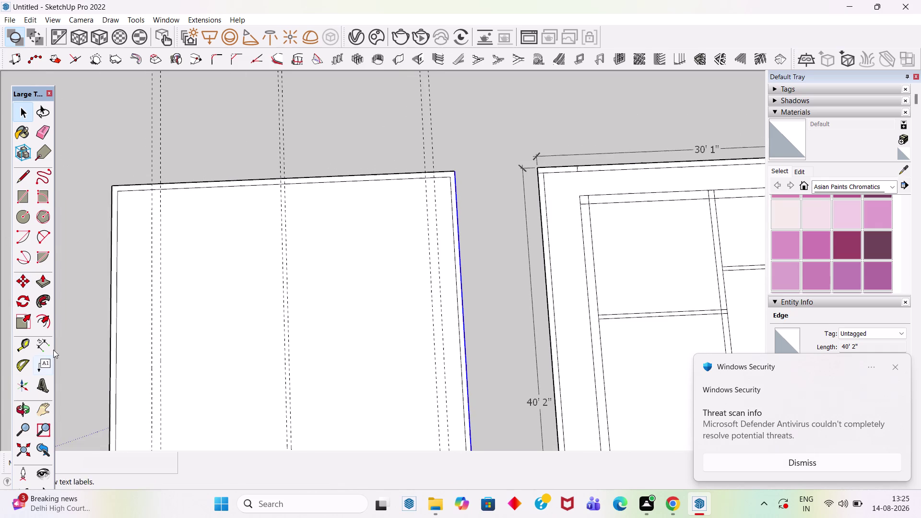
Dimension the rectangle's top edge corner to corner, placing the 30' label above it.
click(44, 350)
click(115, 185)
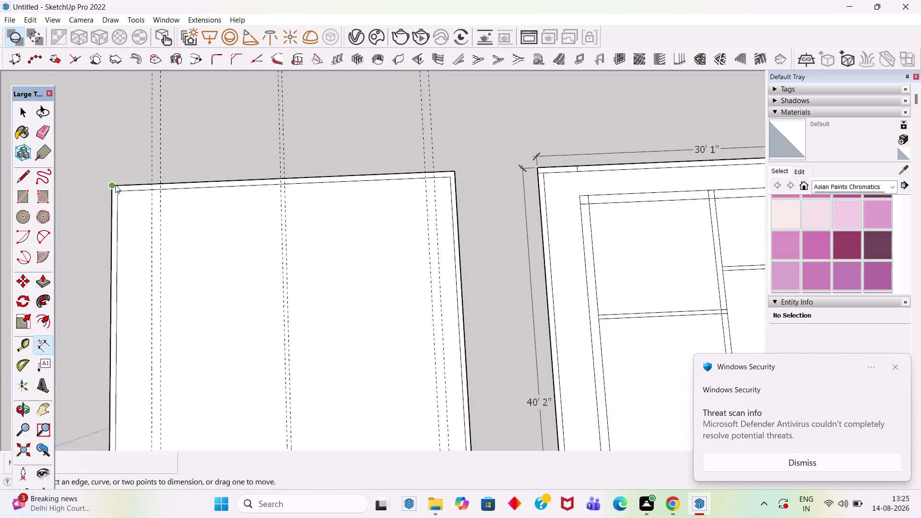
click(456, 171)
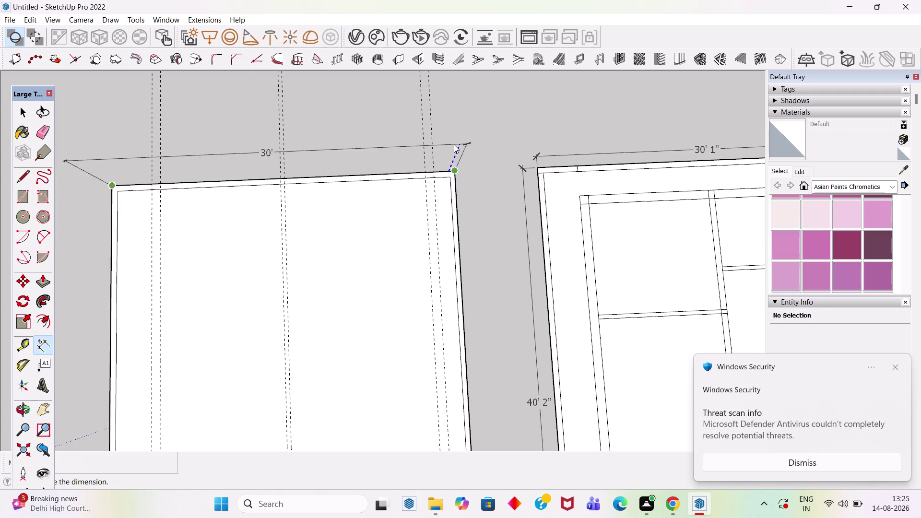
scroll(down, 3)
middle_drag(450, 163, 455, 56)
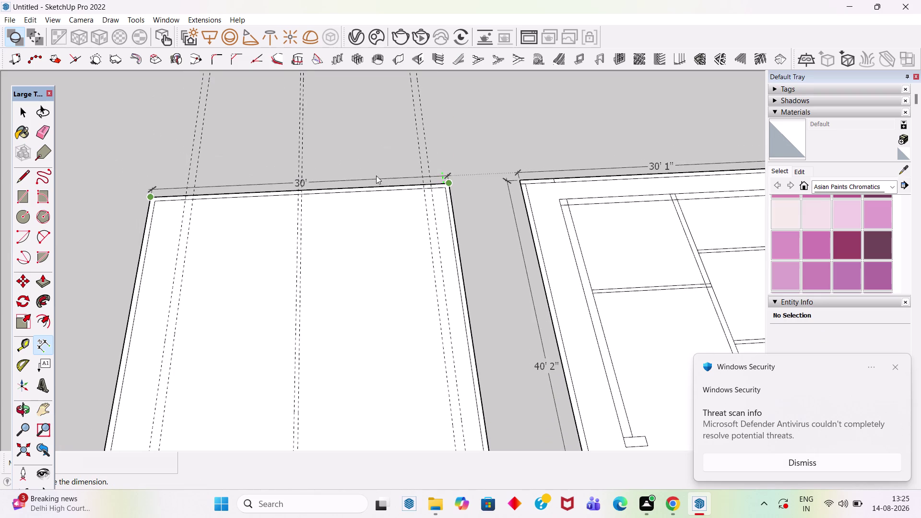
click(369, 166)
key(space)
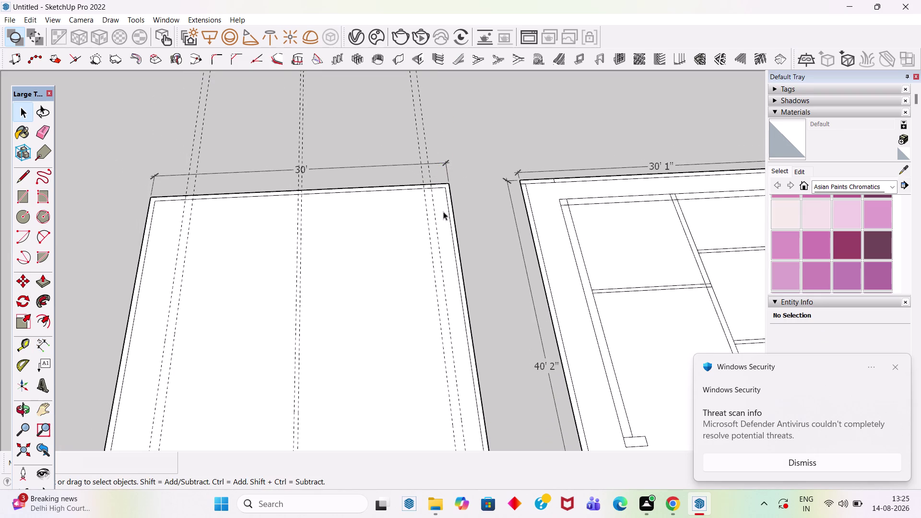
scroll(up, 3)
key(t)
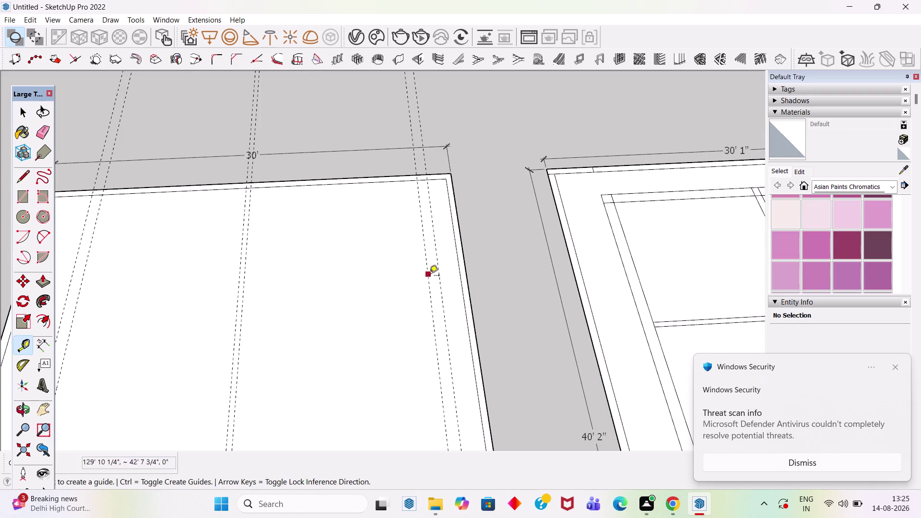
scroll(up, 3)
click(440, 268)
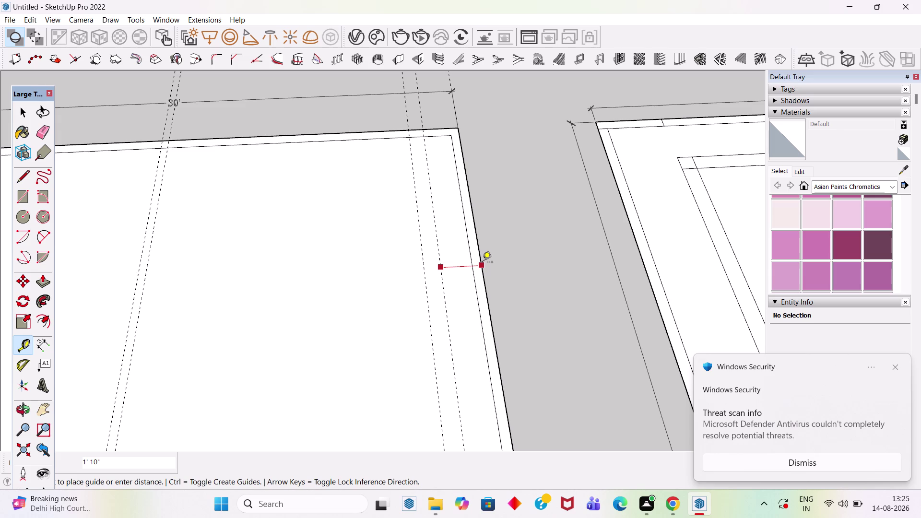
key(space)
scroll(down, 3)
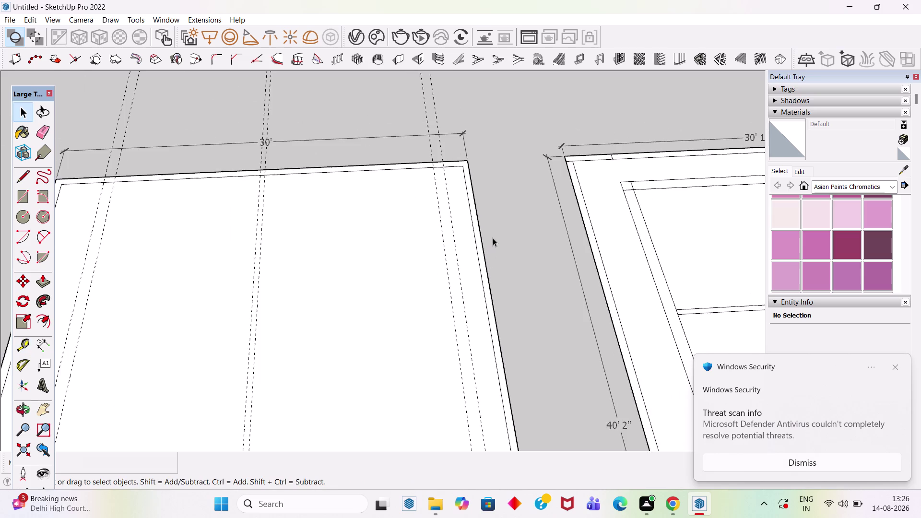
scroll(down, 3)
scroll(down, 3)
scroll(up, 3)
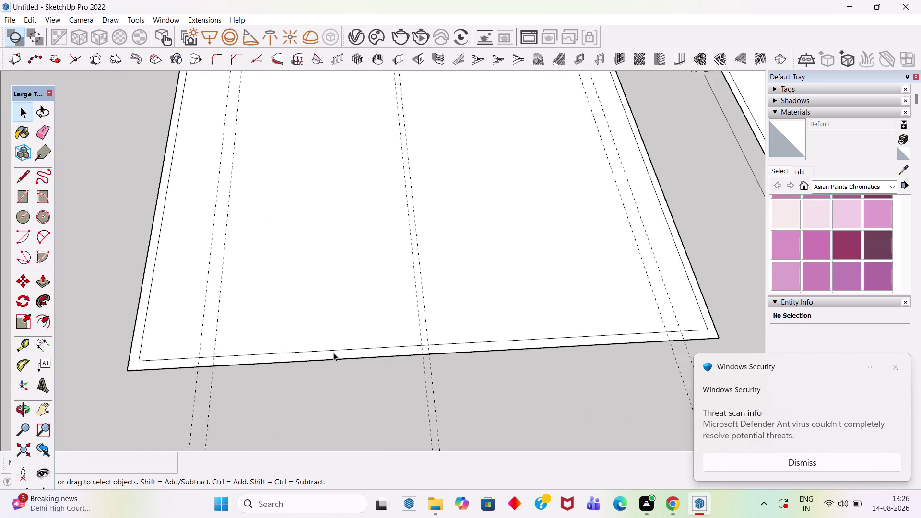
Add guides 6' and 13' above the rectangle's bottom edge with the Tape Measure.
scroll(up, 3)
key(t)
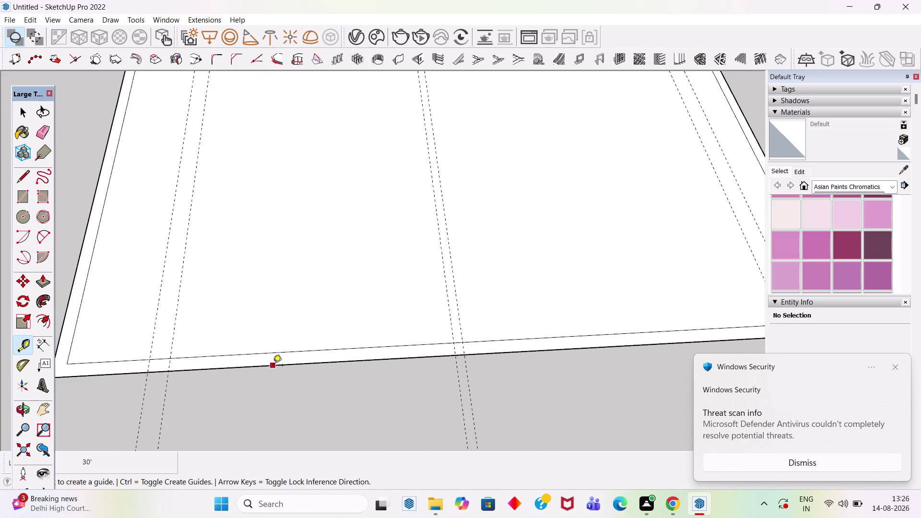
click(273, 366)
text(6')
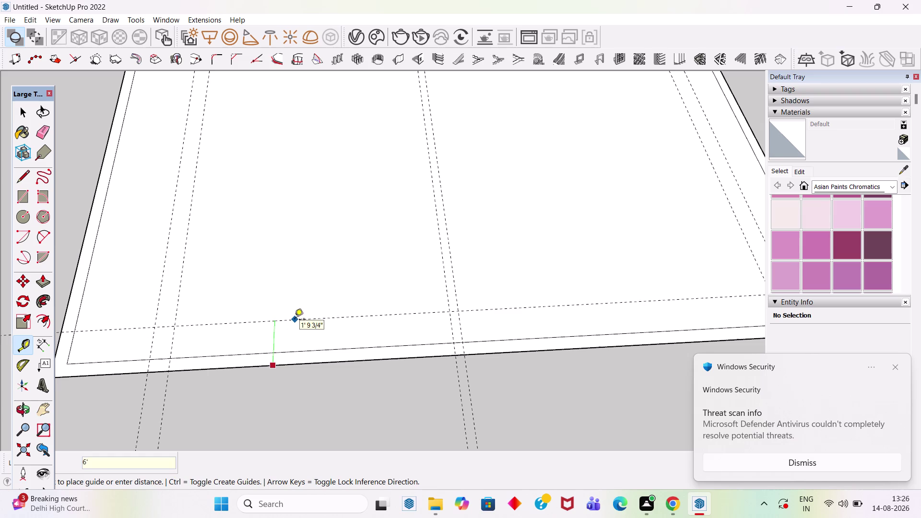
key(Return)
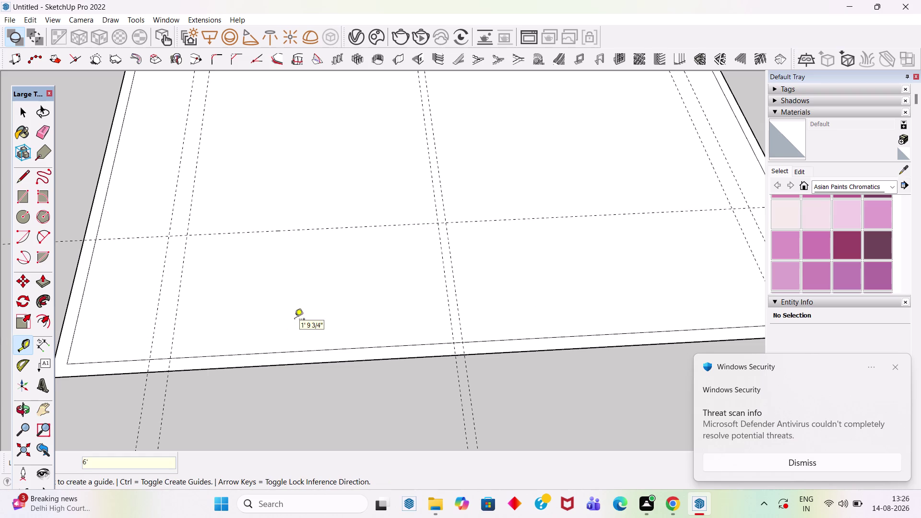
click(263, 363)
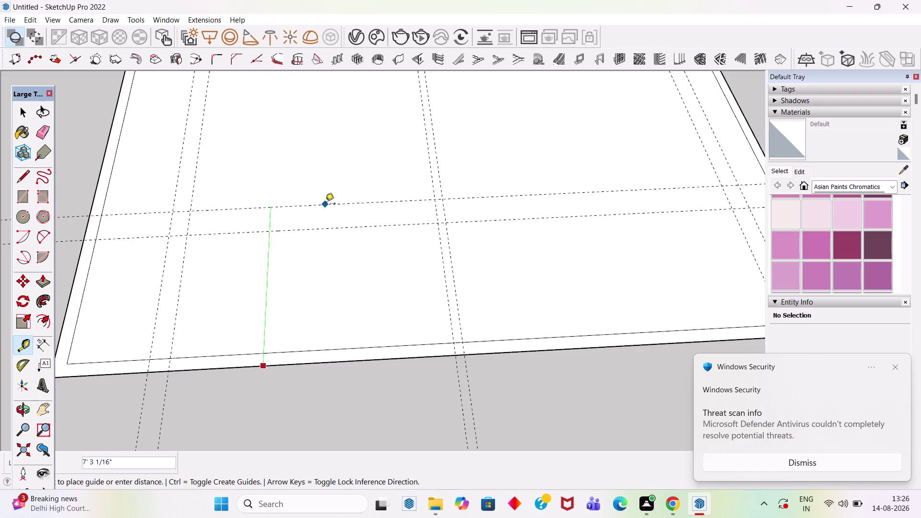
text(13)
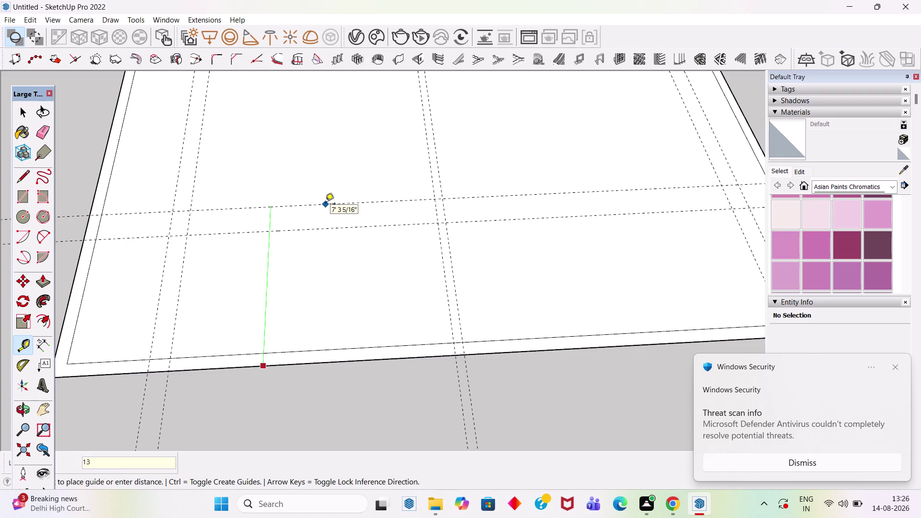
key(apostrophe)
key(Return)
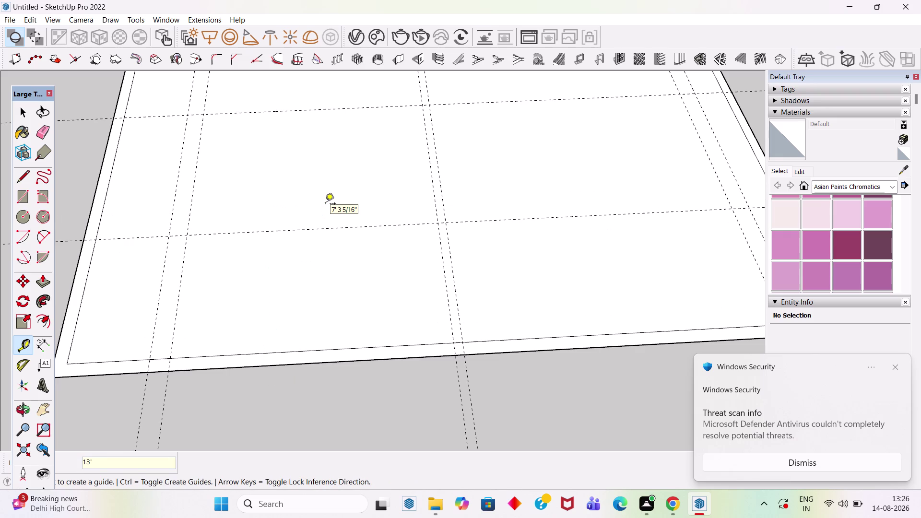
Add guides 9" and 13' beyond existing guide lines.
scroll(down, 3)
scroll(up, 3)
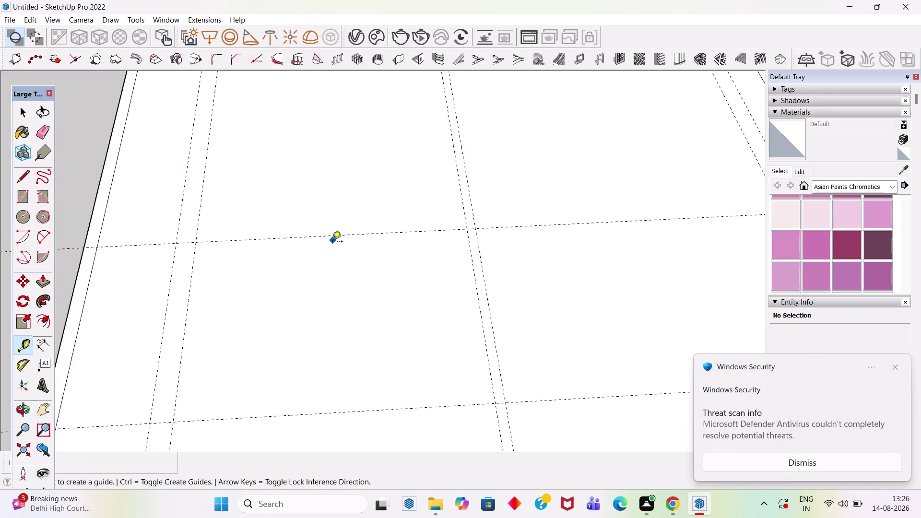
scroll(up, 3)
click(335, 234)
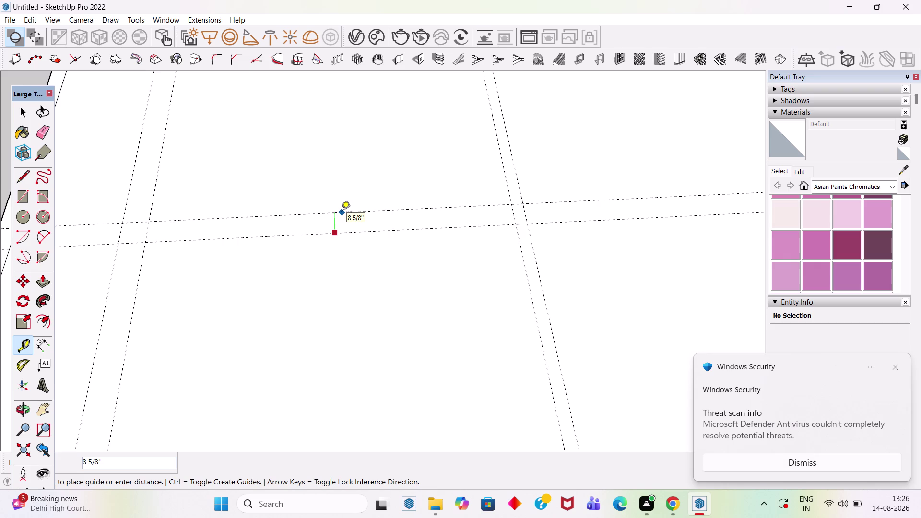
text(9")
key(Return)
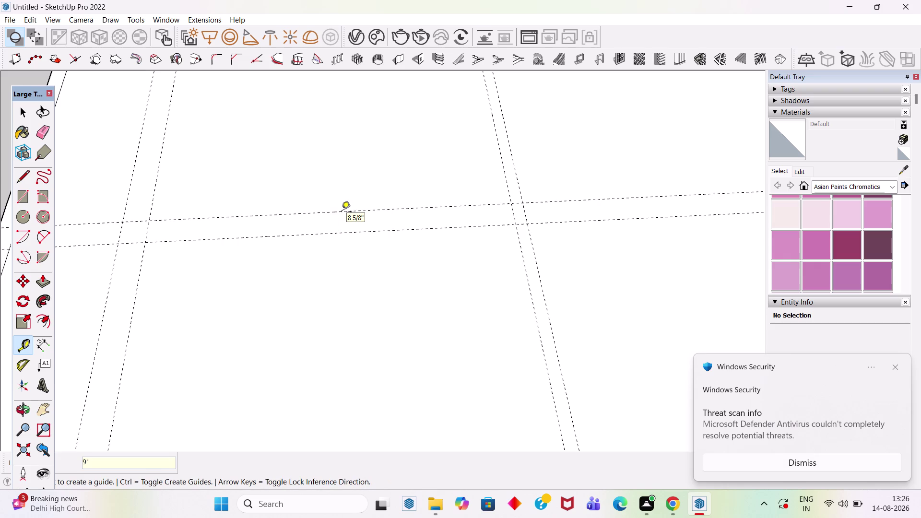
scroll(down, 3)
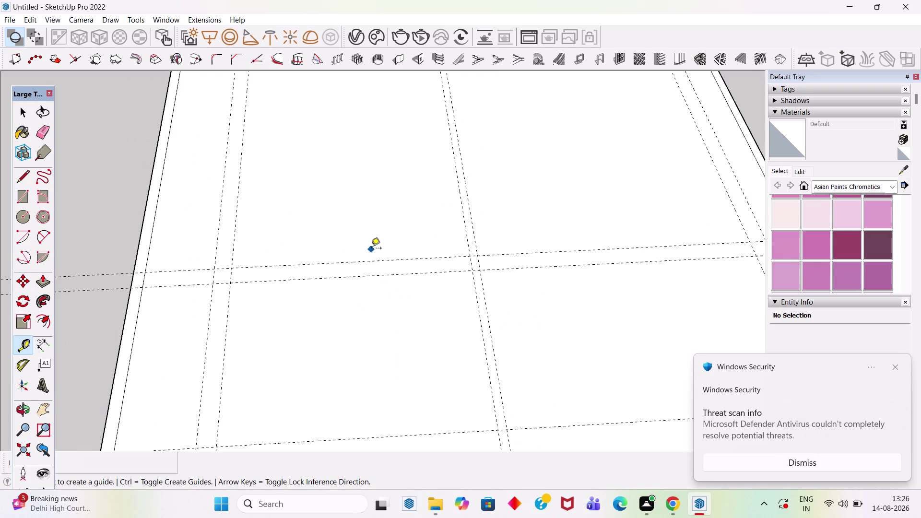
middle_drag(373, 208, 373, 257)
scroll(down, 3)
middle_drag(371, 330, 352, 322)
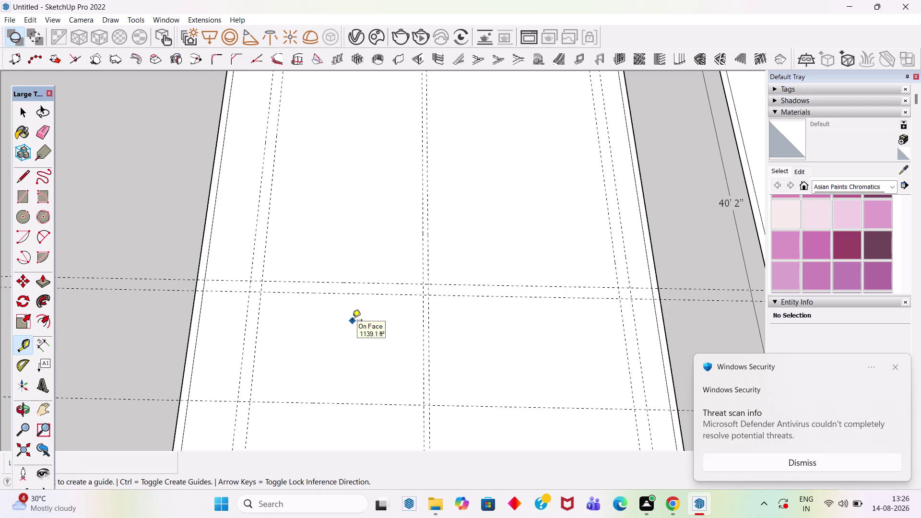
scroll(up, 3)
click(368, 273)
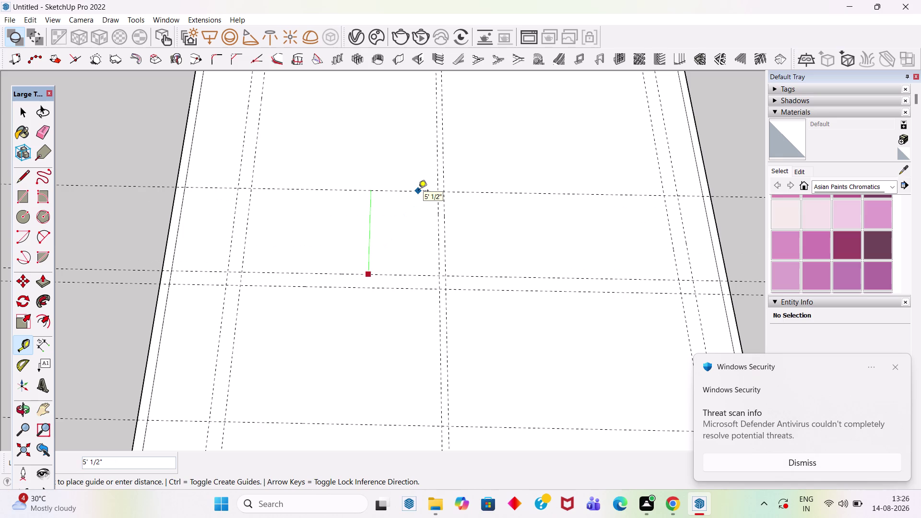
text(13')
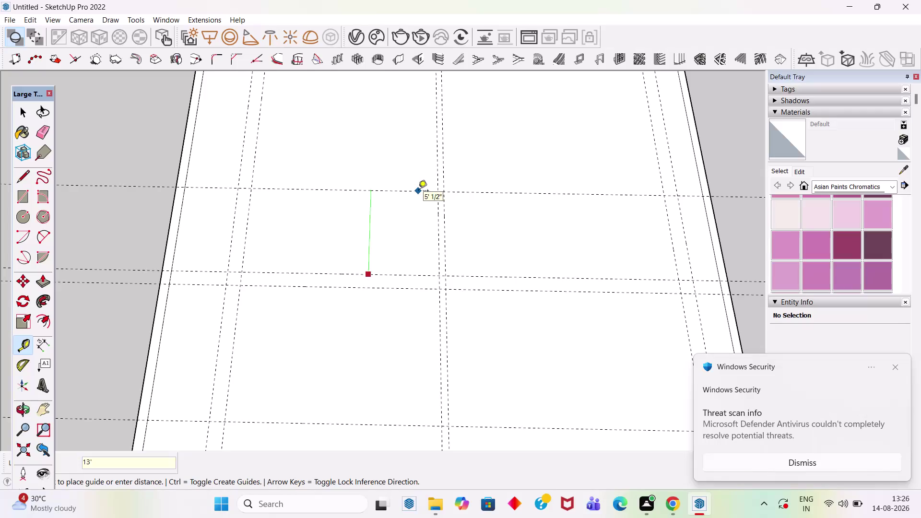
key(Return)
Place a 4' offset guide from the latest guide after undoing two attempts.
scroll(down, 3)
scroll(up, 3)
click(423, 263)
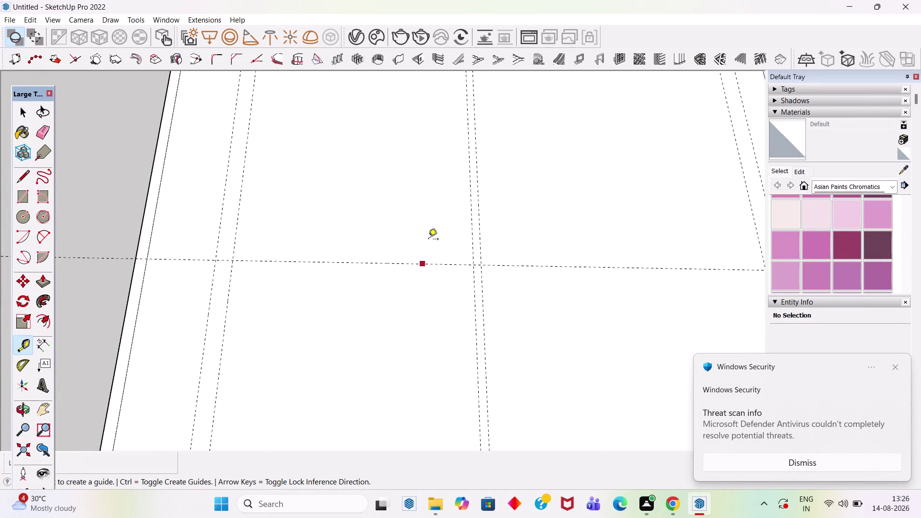
text(4')
key(Return)
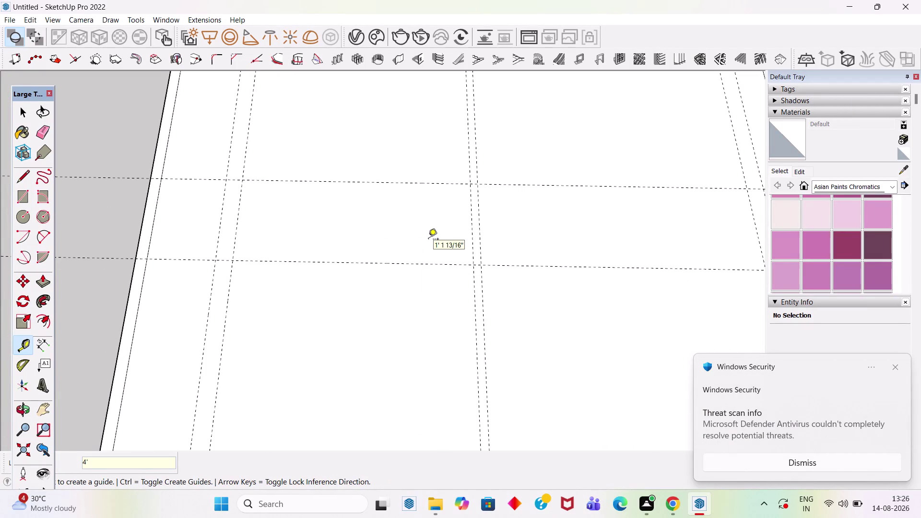
key(ctrl+z)
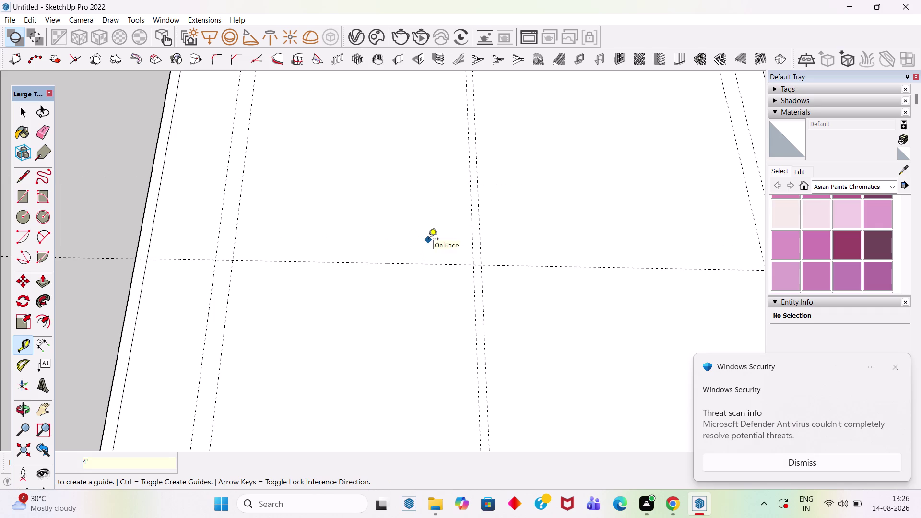
click(436, 265)
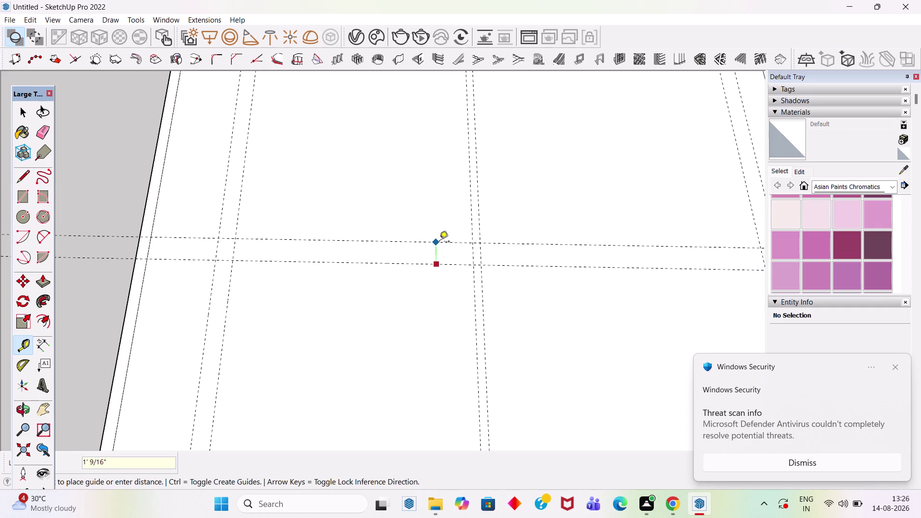
text(4')
key(Return)
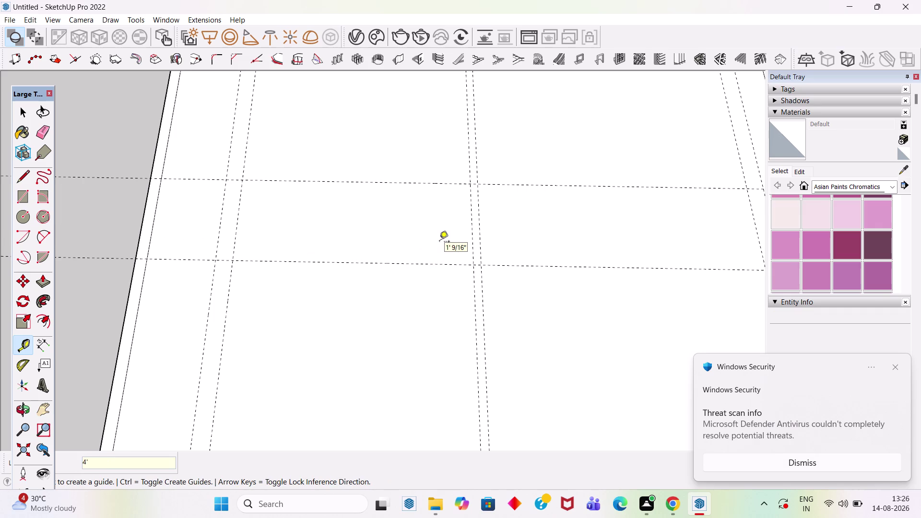
key(ctrl+z)
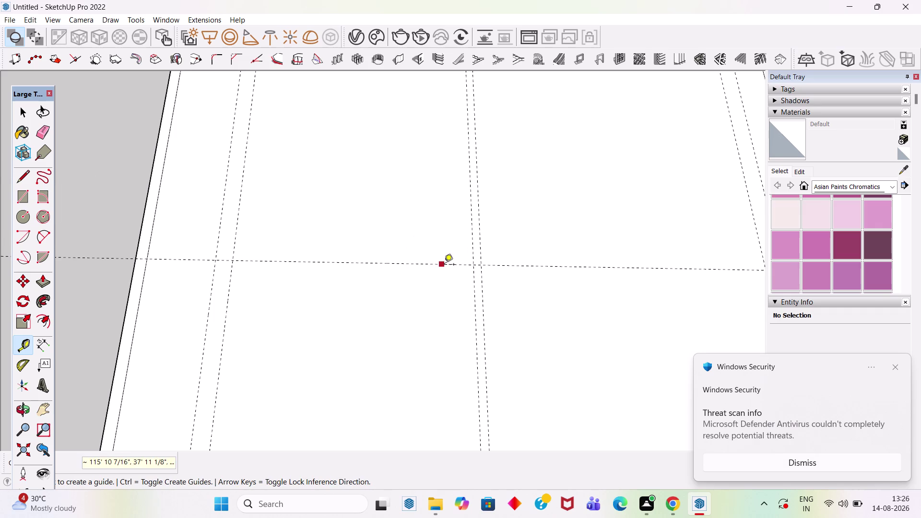
click(433, 262)
key(4)
key(Return)
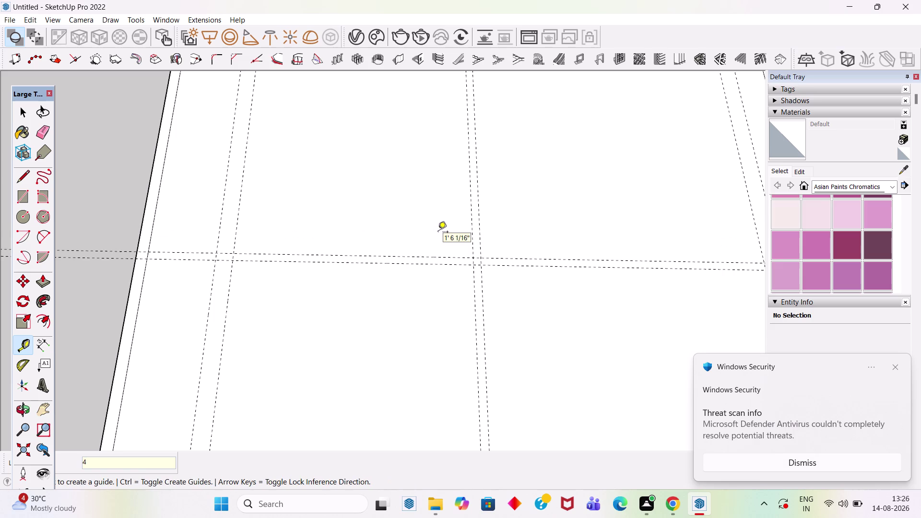
Add a 10' guide, then a 9 offset guide near the top edge.
click(437, 259)
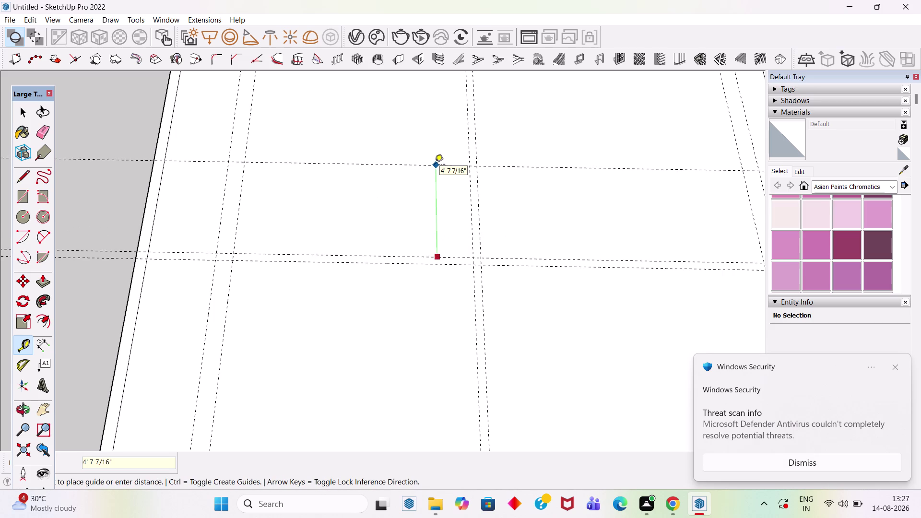
text(10)
key(Return)
key(ctrl+z)
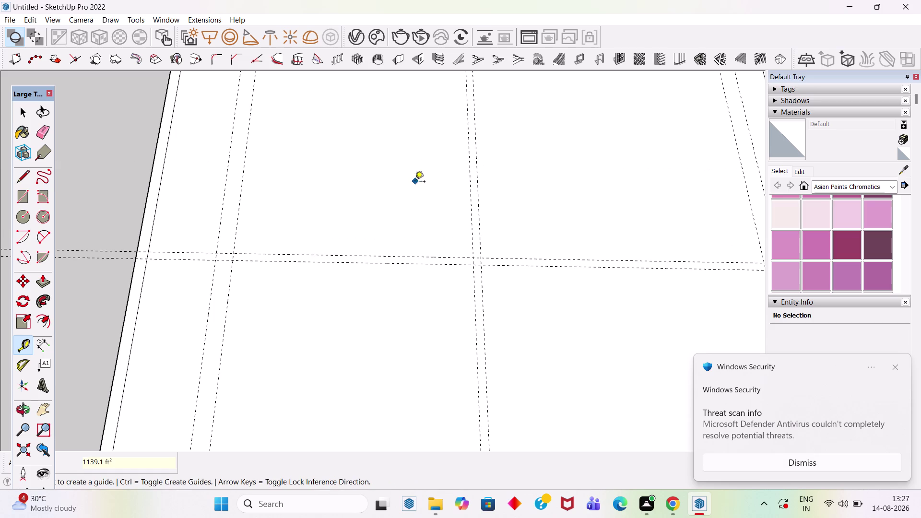
click(409, 256)
text(1)
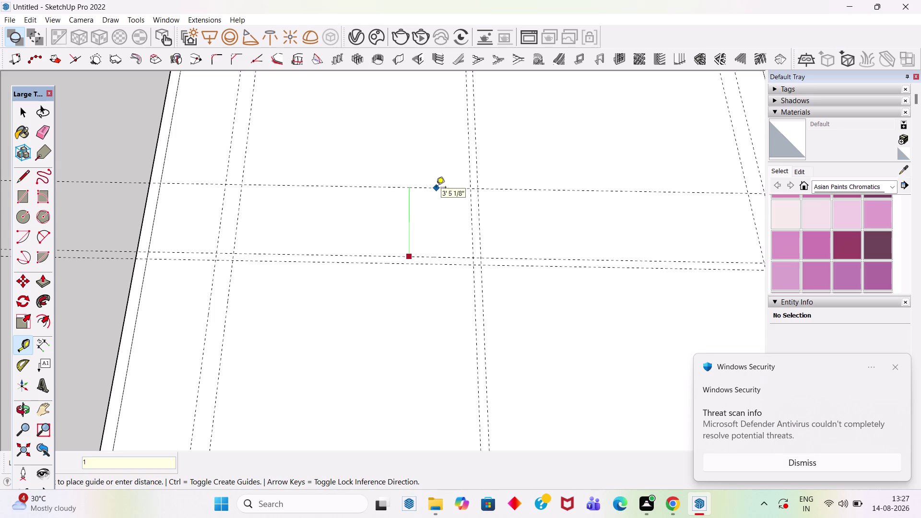
text(0')
key(Return)
scroll(down, 3)
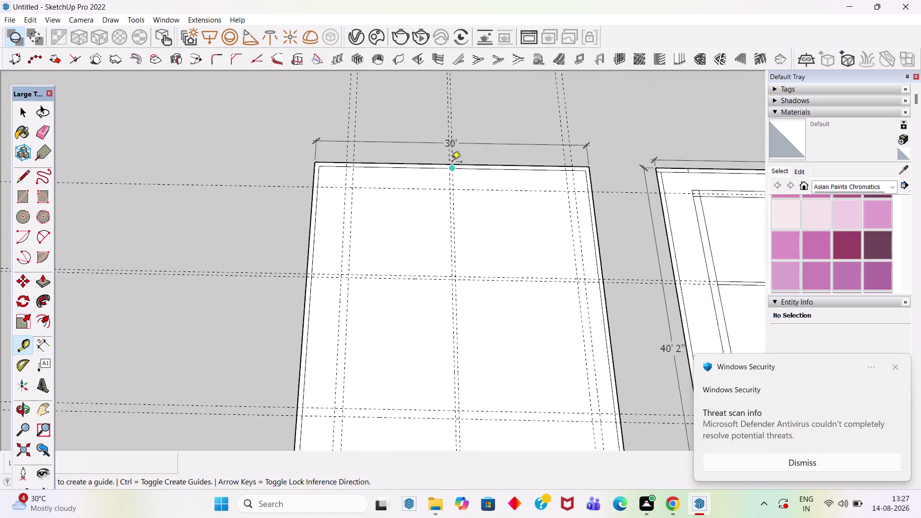
scroll(up, 3)
scroll(down, 3)
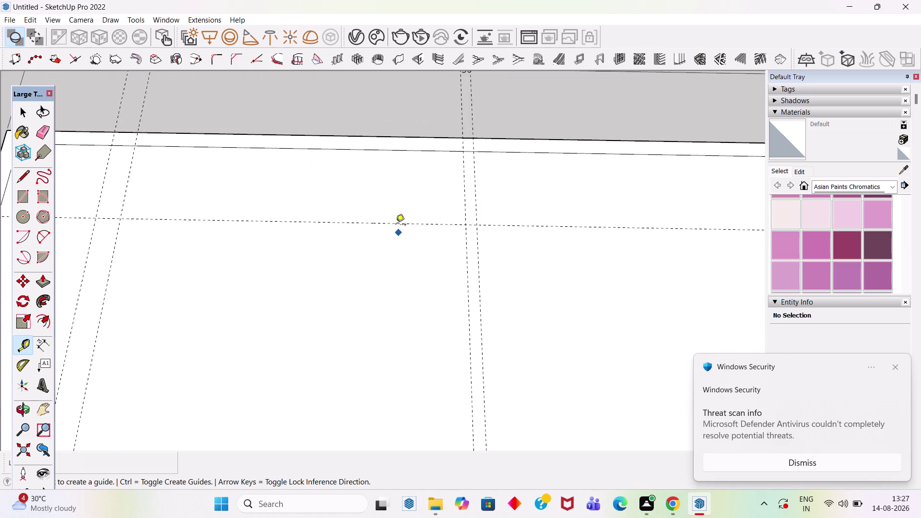
scroll(up, 3)
click(397, 224)
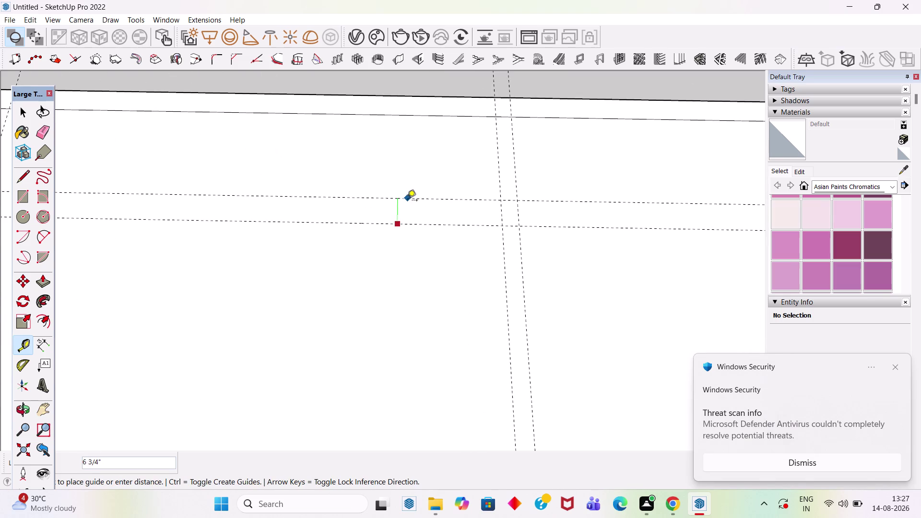
key(9)
key(Return)
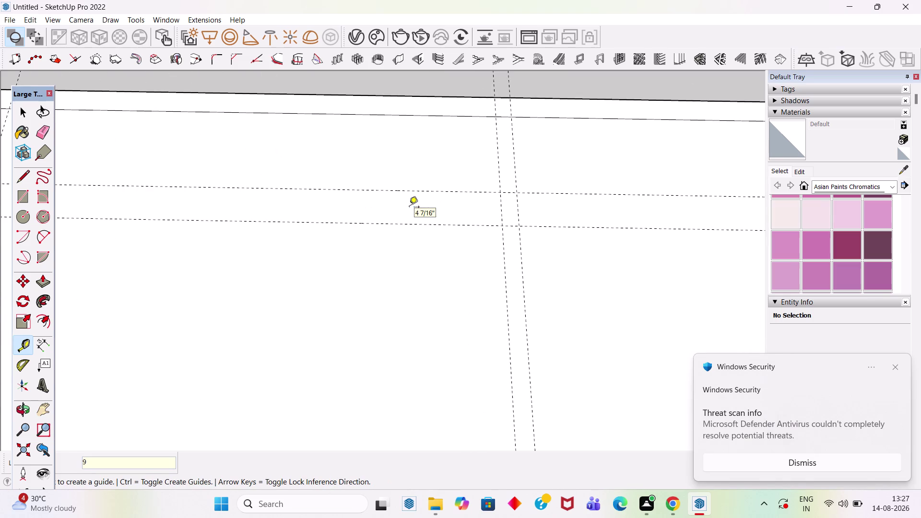
Cancel an unfinished guide, return to Select, and open the Edit menu.
scroll(down, 3)
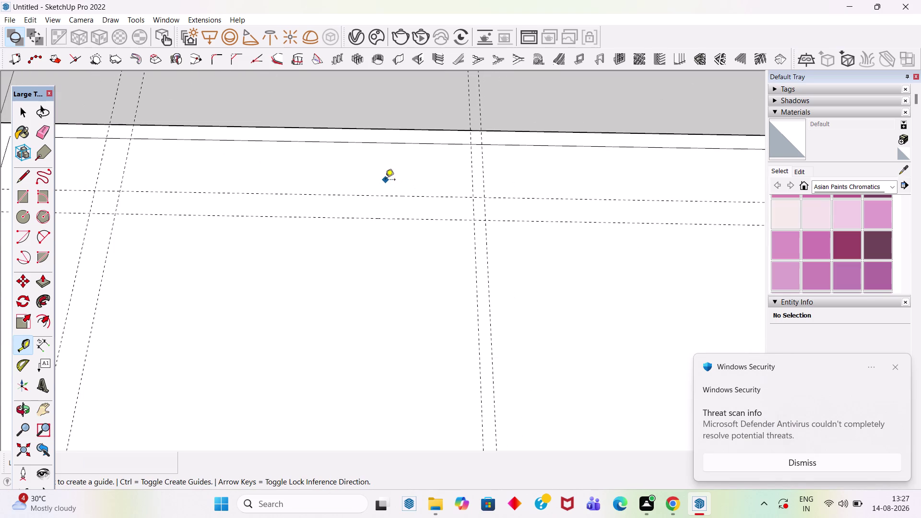
scroll(up, 3)
scroll(up, 3)
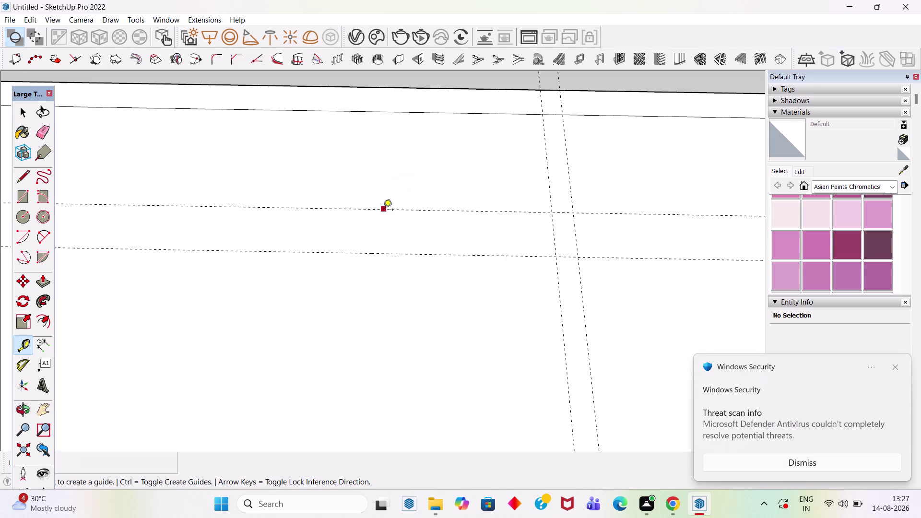
click(384, 209)
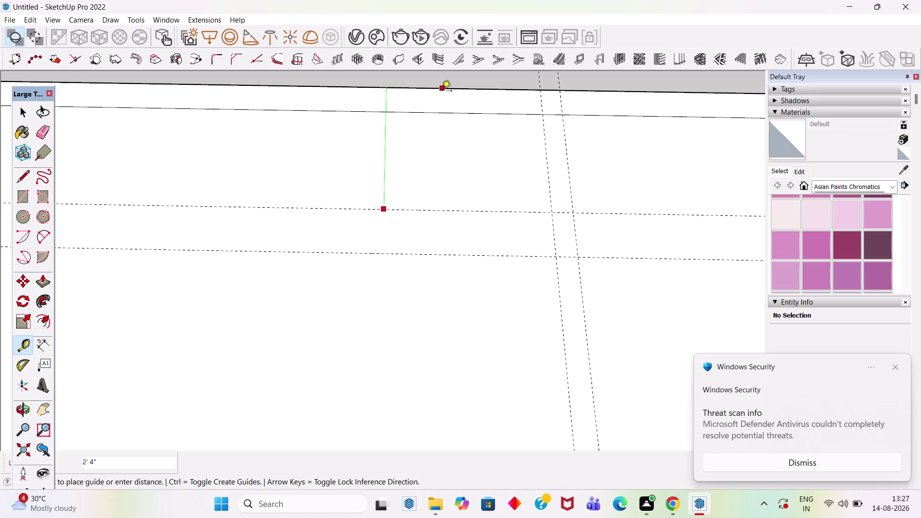
scroll(down, 3)
scroll(down, 3)
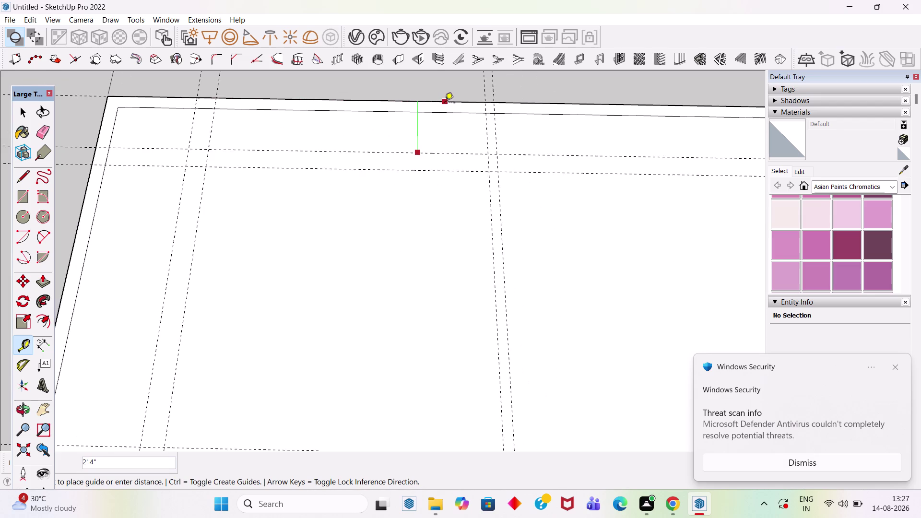
scroll(down, 3)
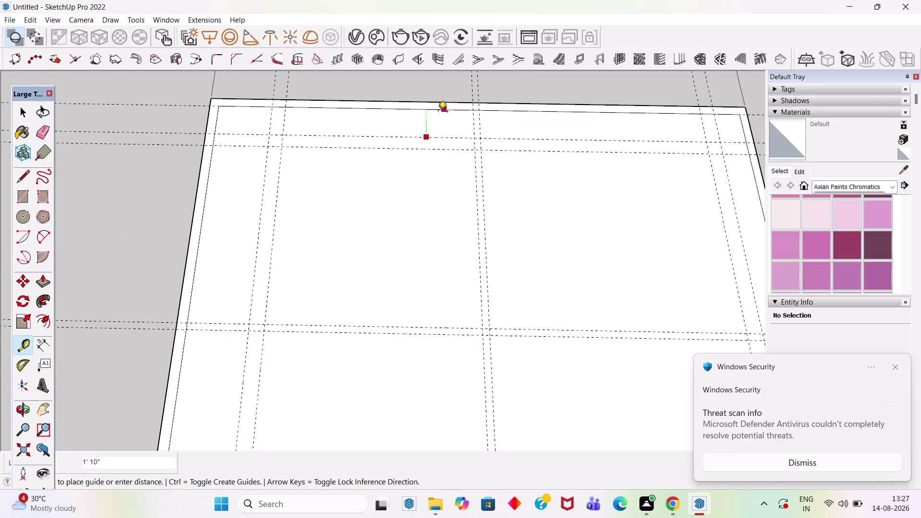
scroll(down, 3)
scroll(down, 3)
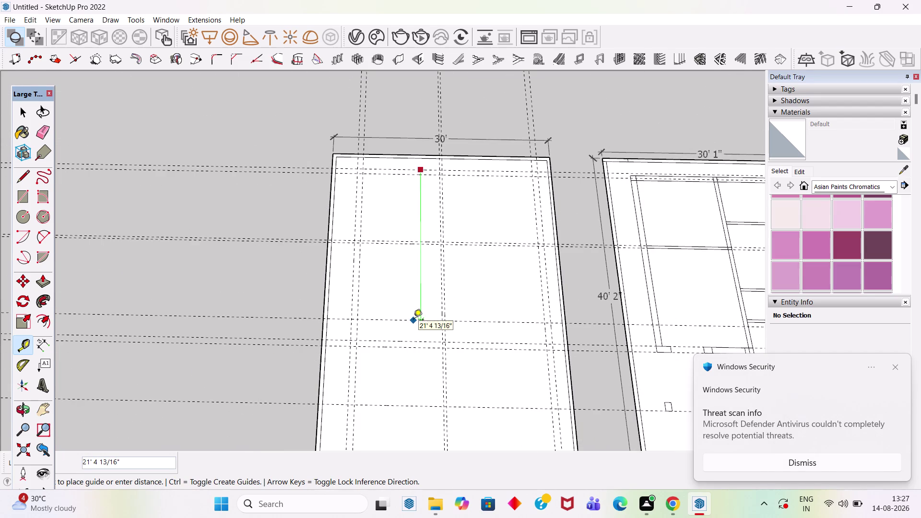
key(Escape)
key(Escape)
key(Escape)
scroll(down, 3)
scroll(up, 3)
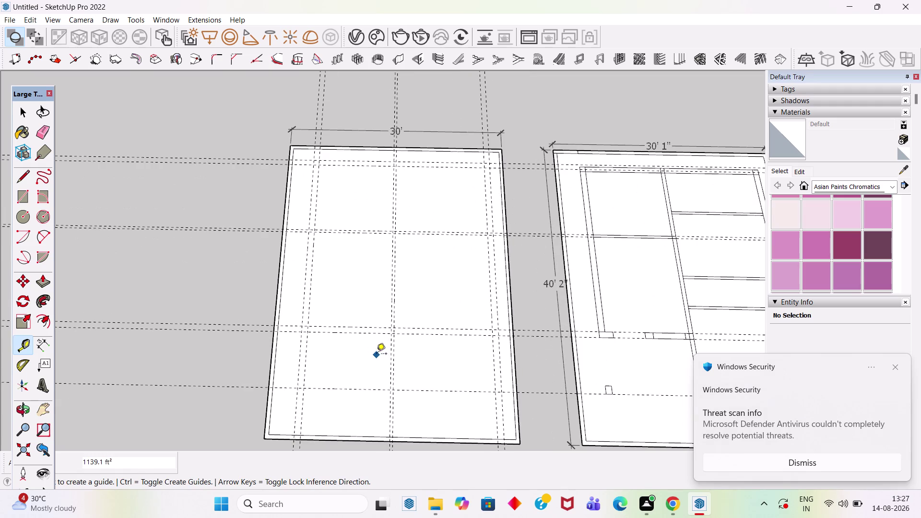
key(space)
scroll(down, 3)
scroll(up, 3)
scroll(down, 3)
scroll(up, 3)
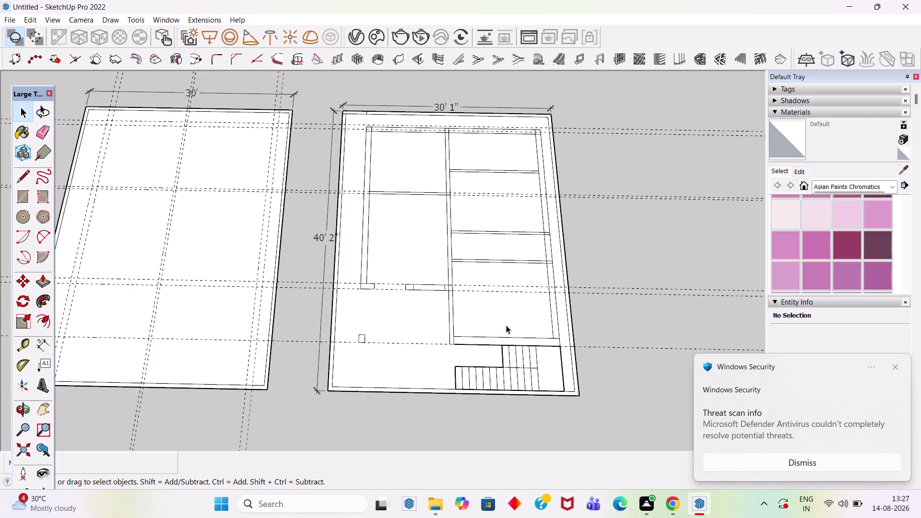
click(28, 18)
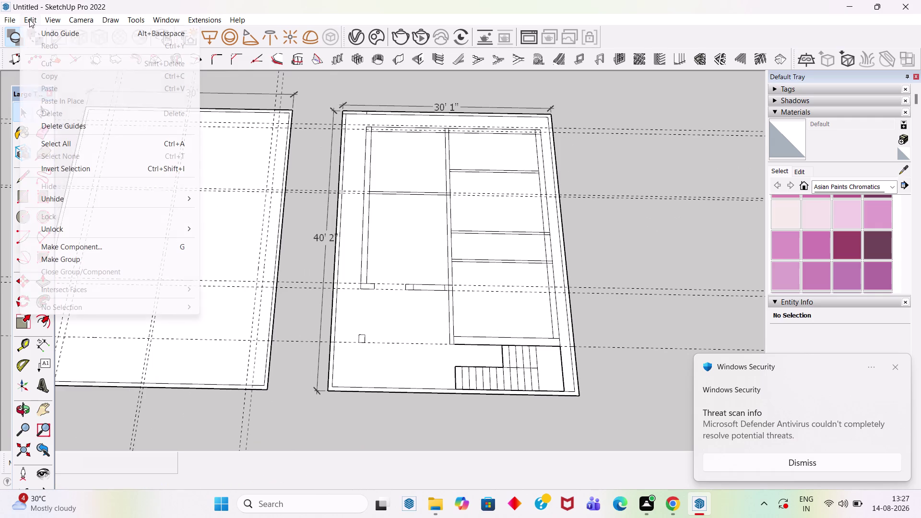
Choose Delete Guides from the Edit menu to clear all guide lines.
click(84, 128)
scroll(down, 3)
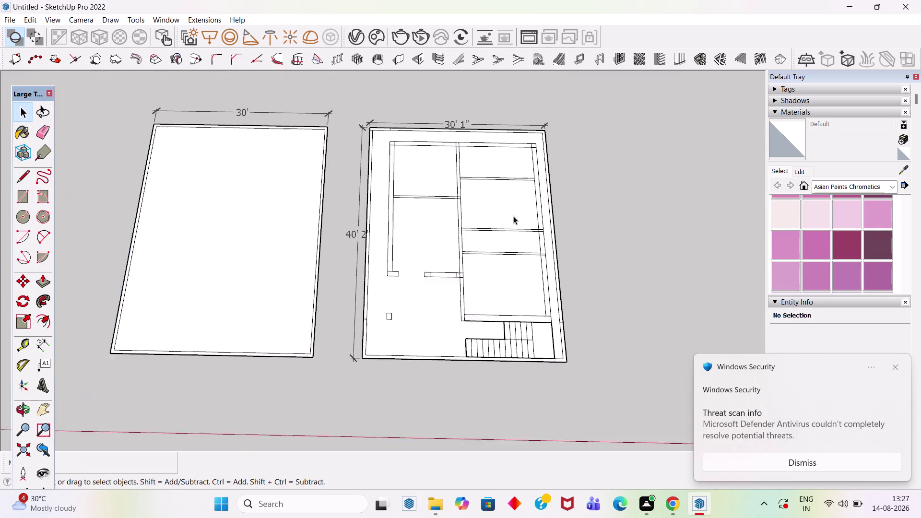
scroll(down, 3)
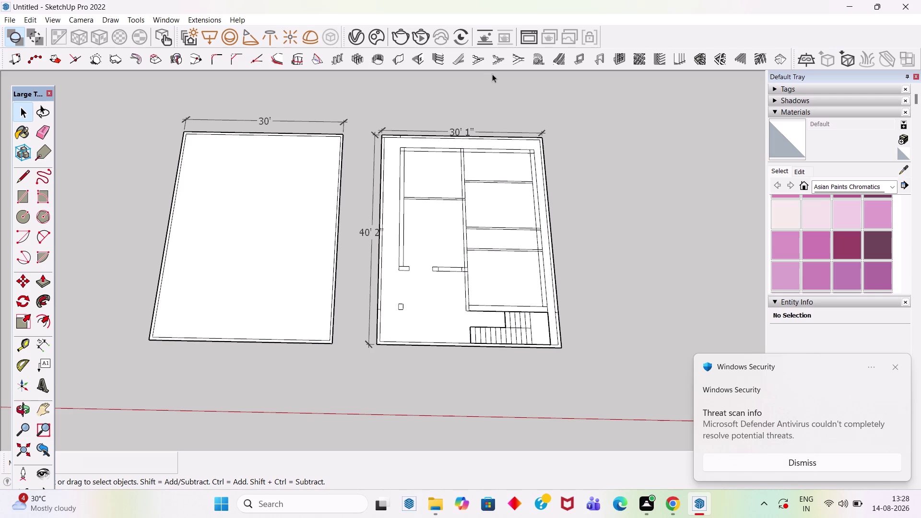
Zoom into the detailed floor plan and start measuring from the top inner wall.
scroll(up, 3)
scroll(up, 3)
middle_drag(433, 139, 449, 199)
scroll(up, 3)
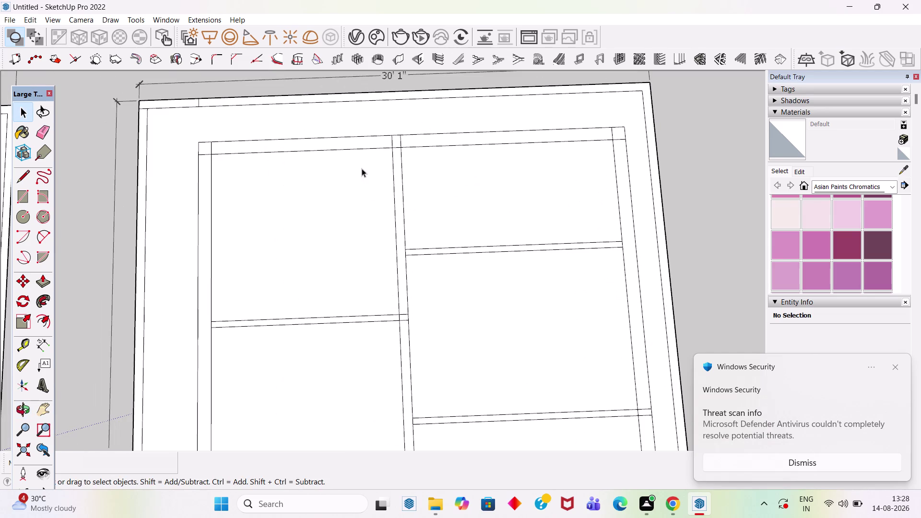
key(t)
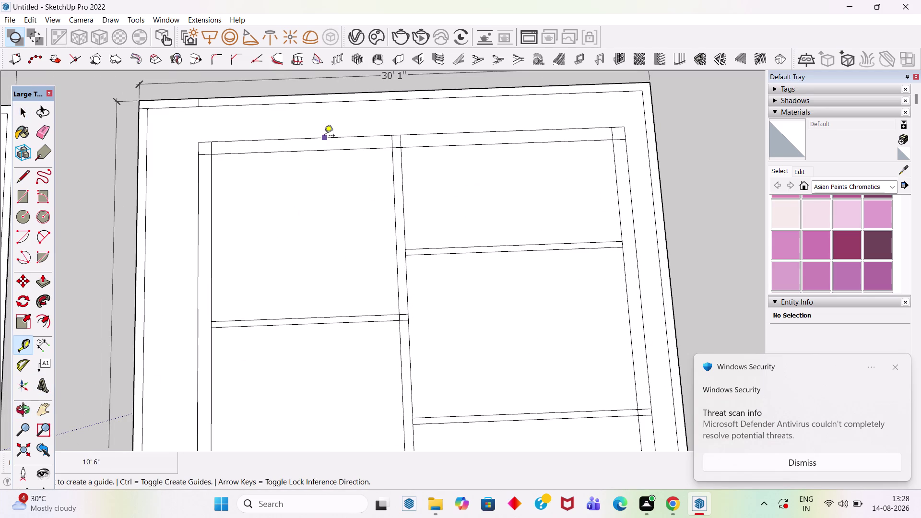
click(328, 137)
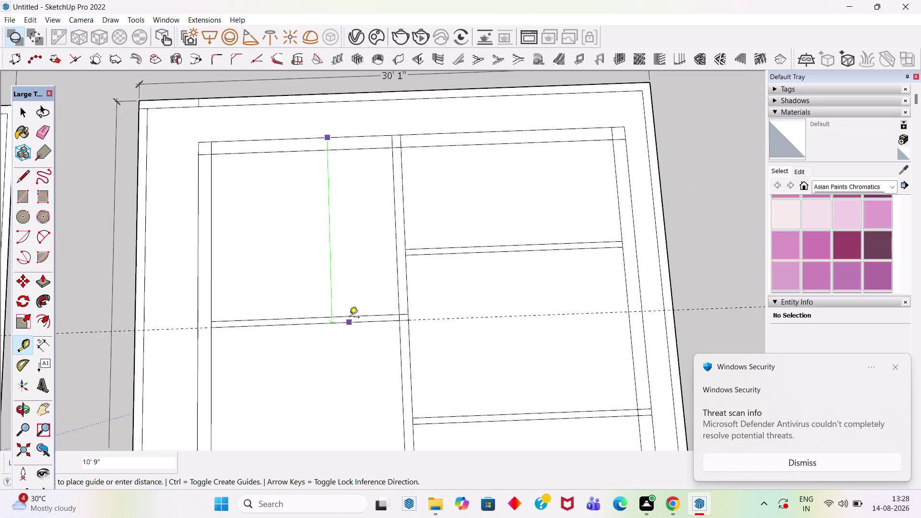
scroll(down, 3)
key(Escape)
Measure about 13' from the bottom wall up to the inner partition.
scroll(down, 3)
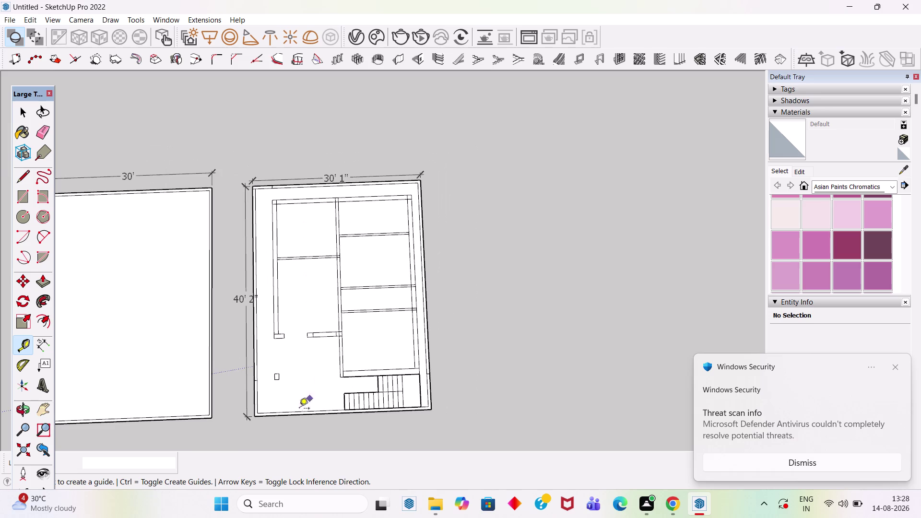
scroll(up, 3)
scroll(up, 3)
click(295, 415)
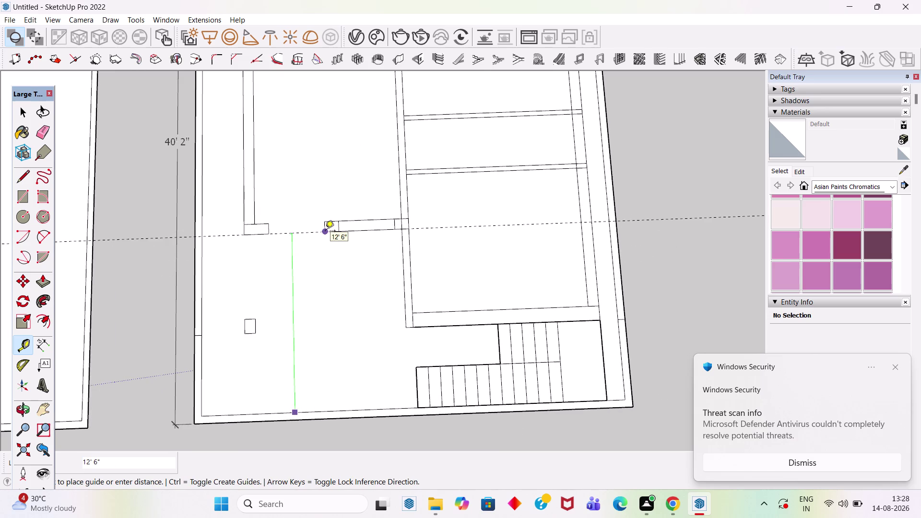
key(space)
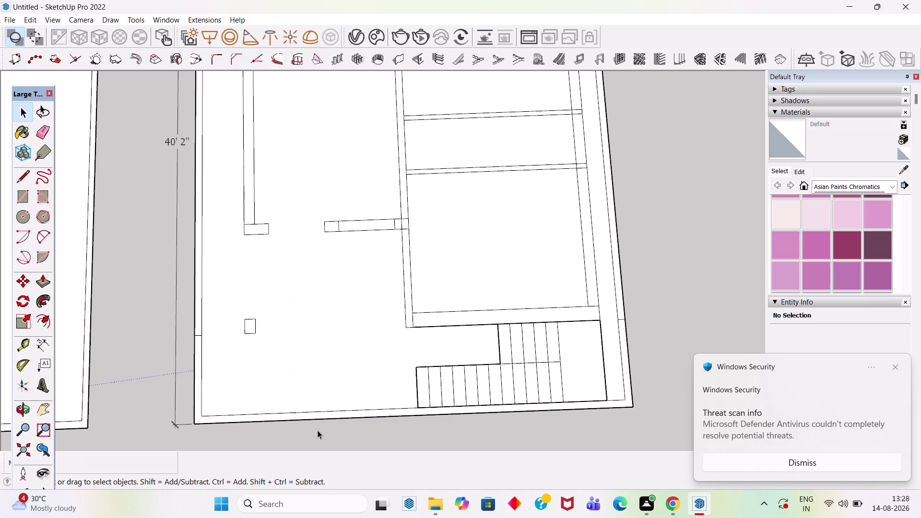
key(t)
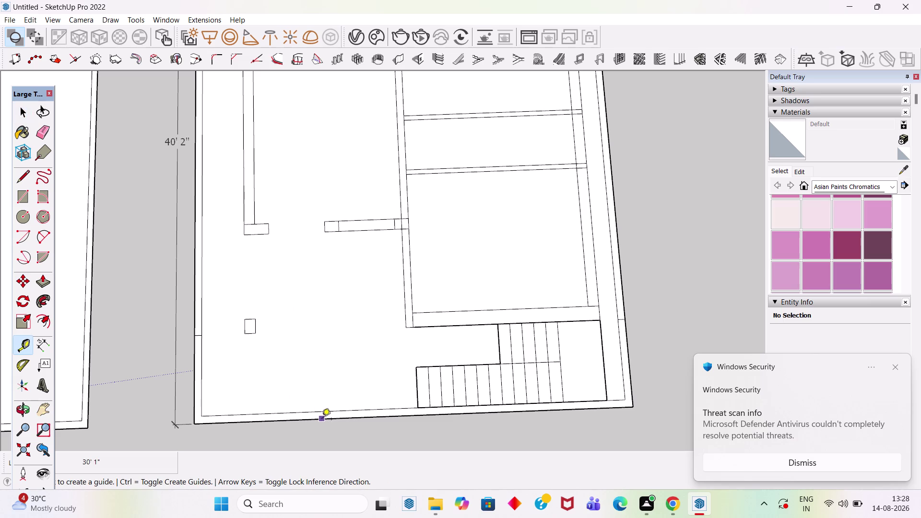
drag(321, 419, 322, 413)
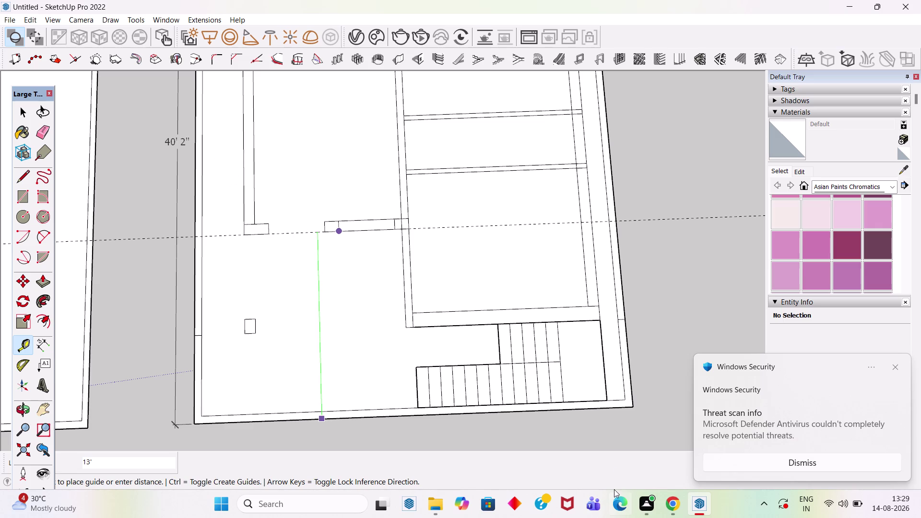
Delete the leftover plain reference rectangle.
scroll(down, 3)
key(space)
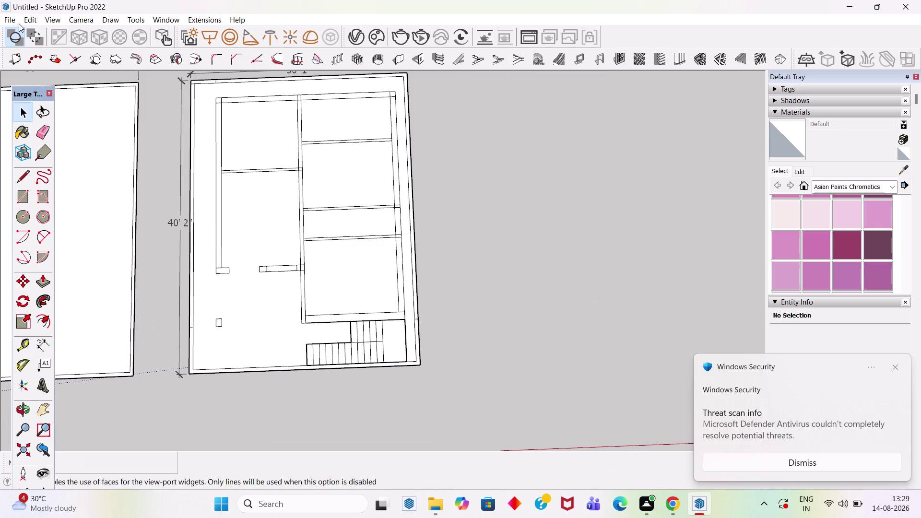
click(35, 16)
click(82, 131)
scroll(down, 3)
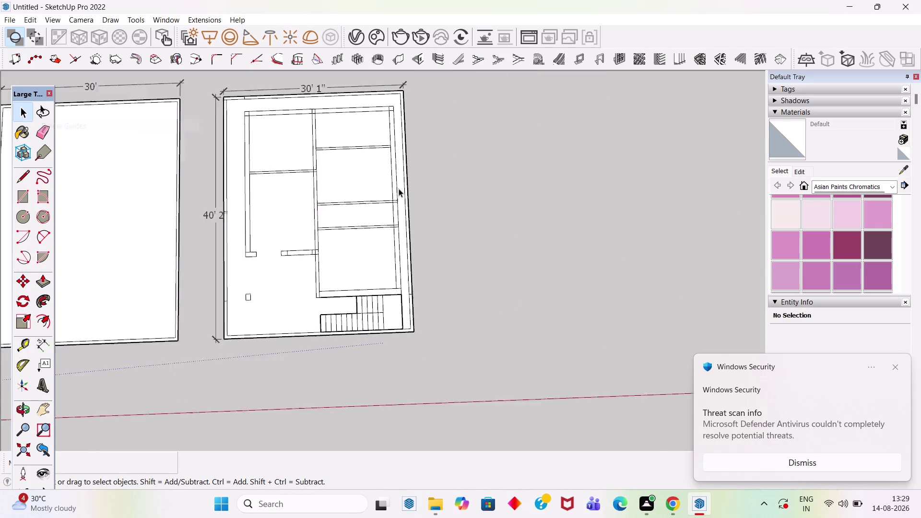
scroll(down, 3)
triple_click(171, 214)
key(Delete)
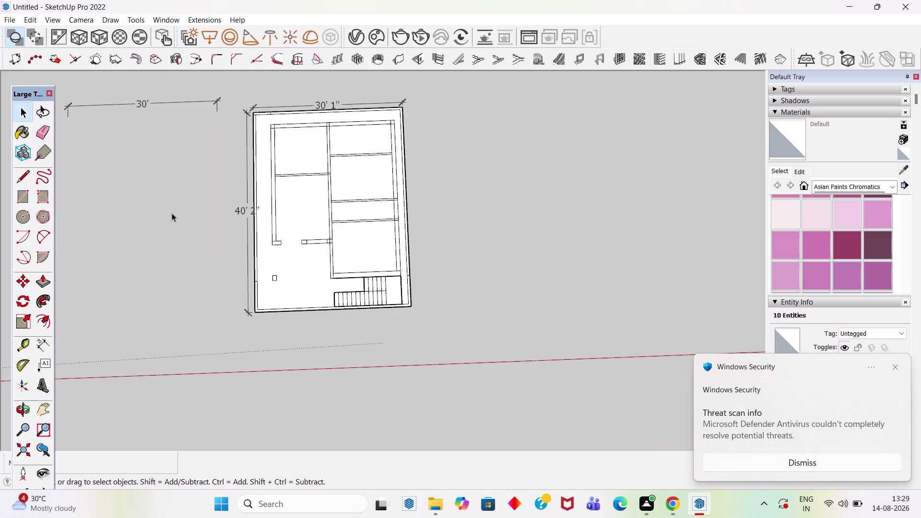
Delete the 30' and 30' 1" dimensions, keeping only the 40' 2" one.
click(142, 102)
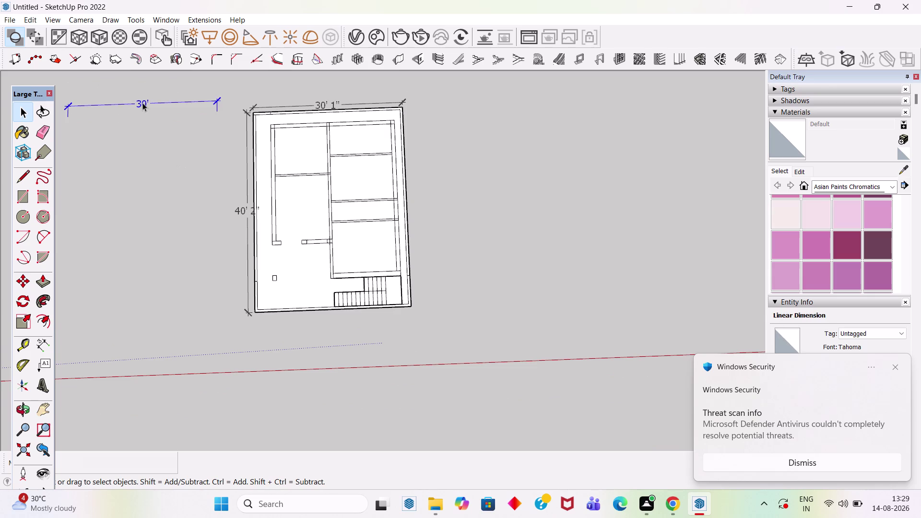
key(Delete)
scroll(up, 3)
click(332, 106)
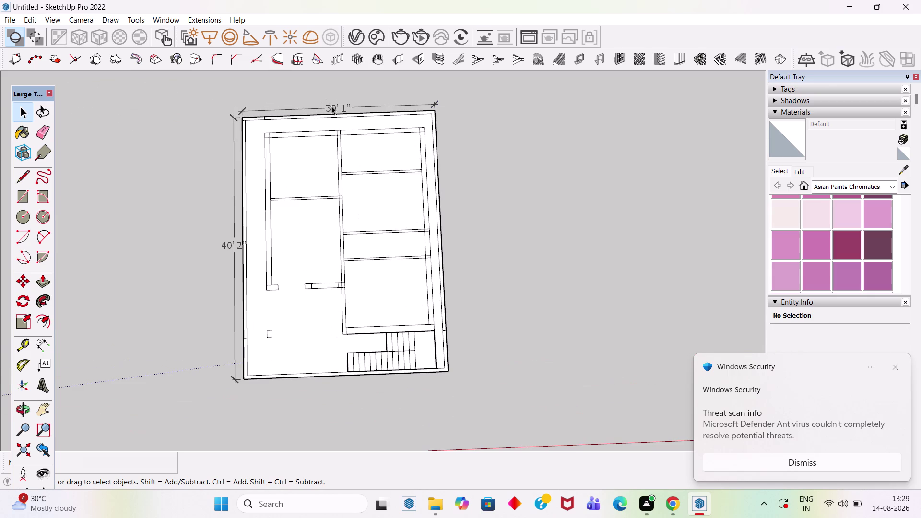
key(Delete)
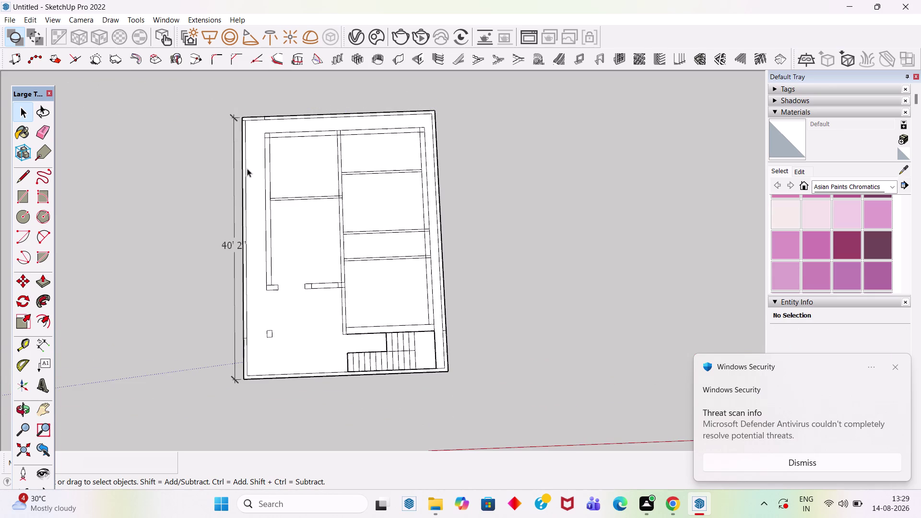
scroll(up, 3)
scroll(down, 3)
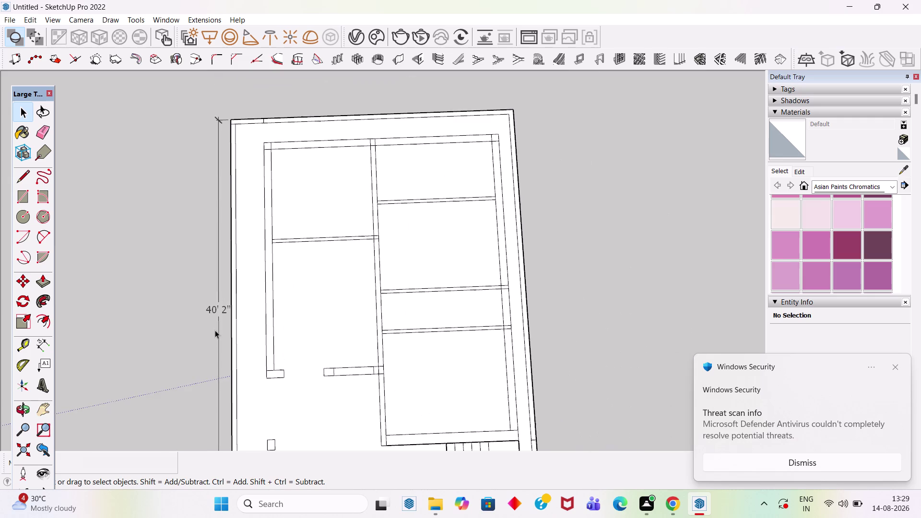
scroll(up, 3)
scroll(up, 3)
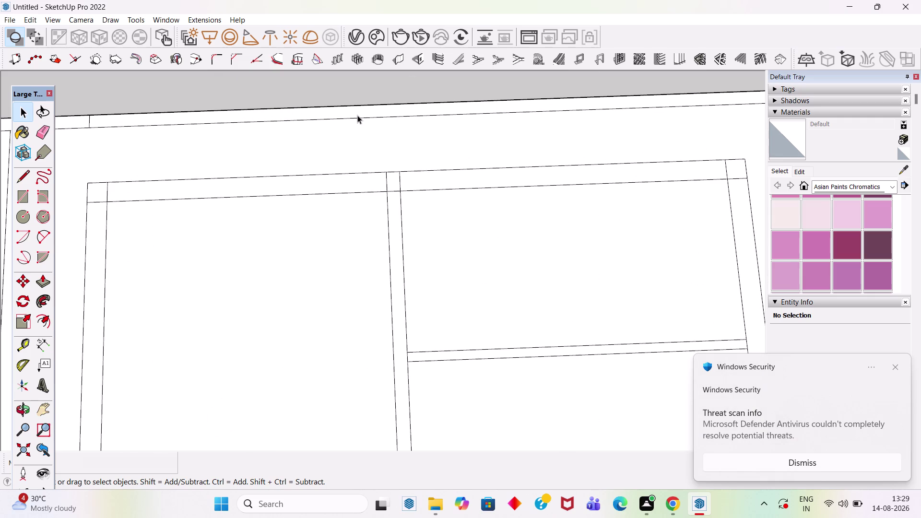
scroll(down, 3)
scroll(down, 3)
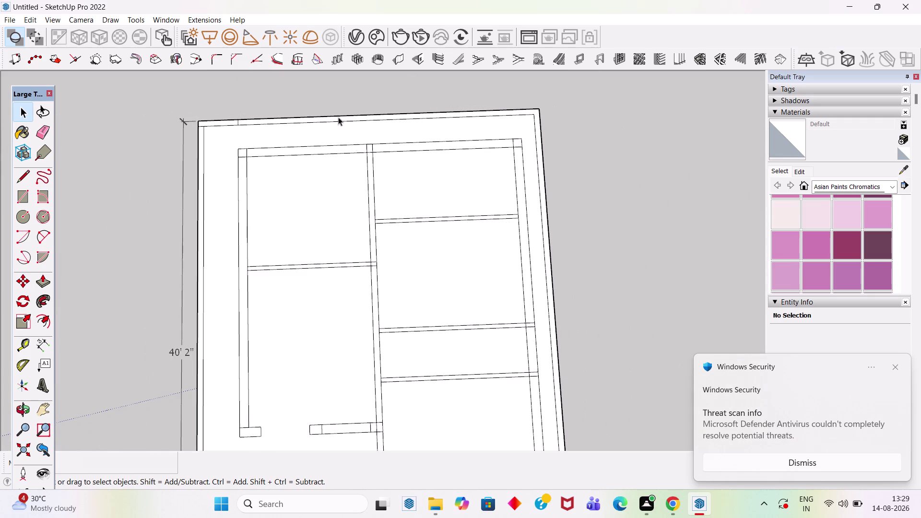
scroll(down, 3)
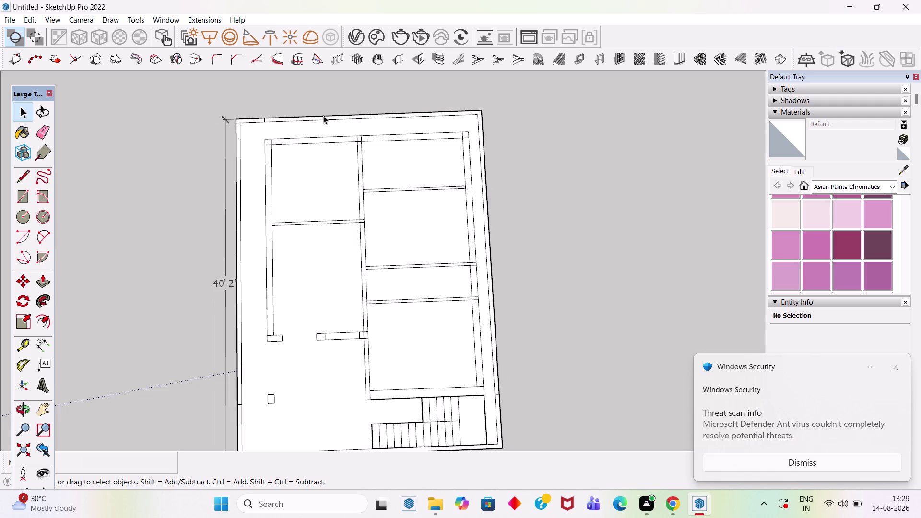
scroll(down, 3)
scroll(up, 3)
scroll(up, 3)
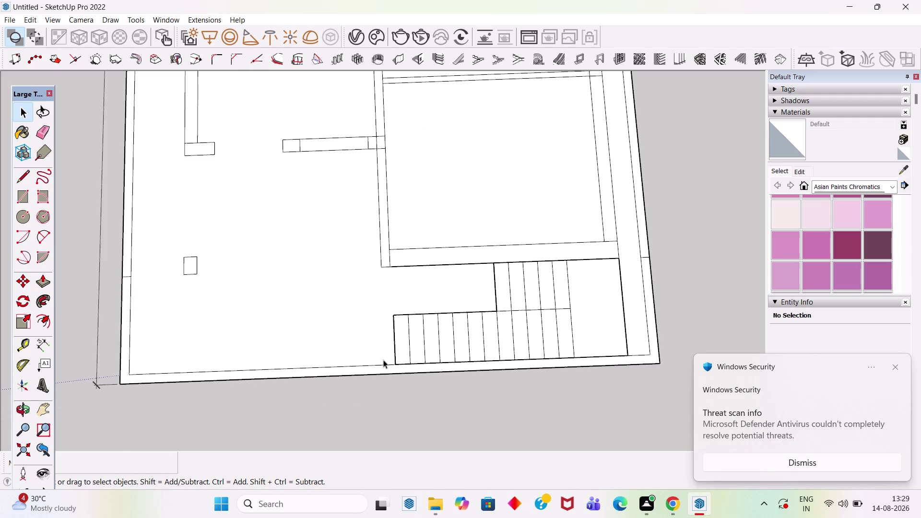
scroll(up, 3)
scroll(down, 3)
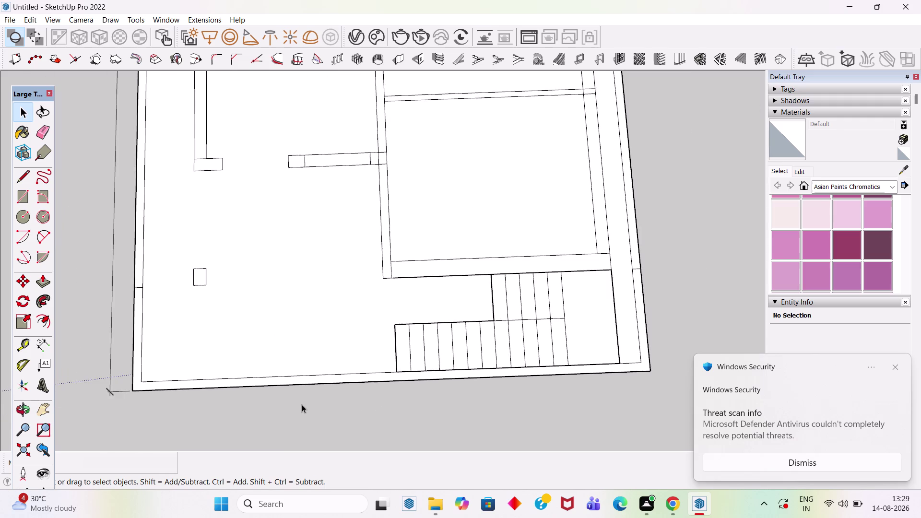
scroll(down, 3)
scroll(down, 3)
scroll(down, 3)
scroll(up, 3)
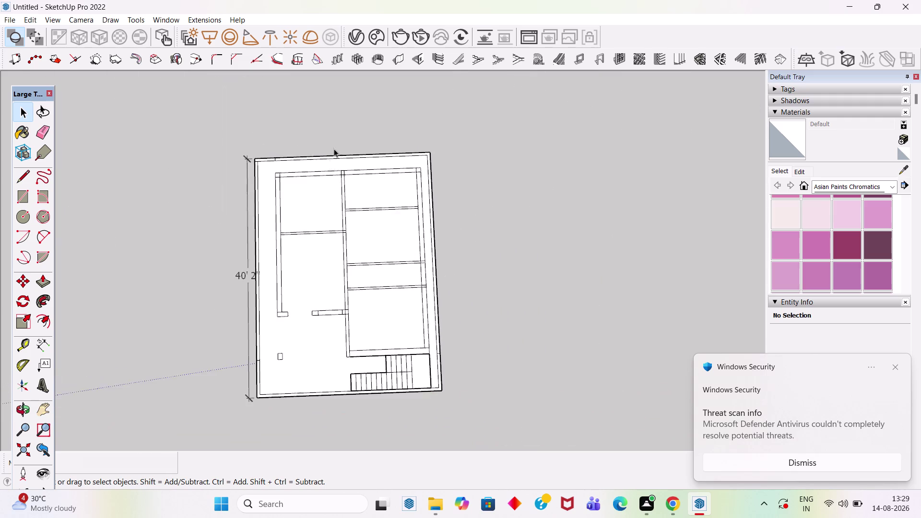
scroll(up, 3)
scroll(down, 3)
scroll(up, 3)
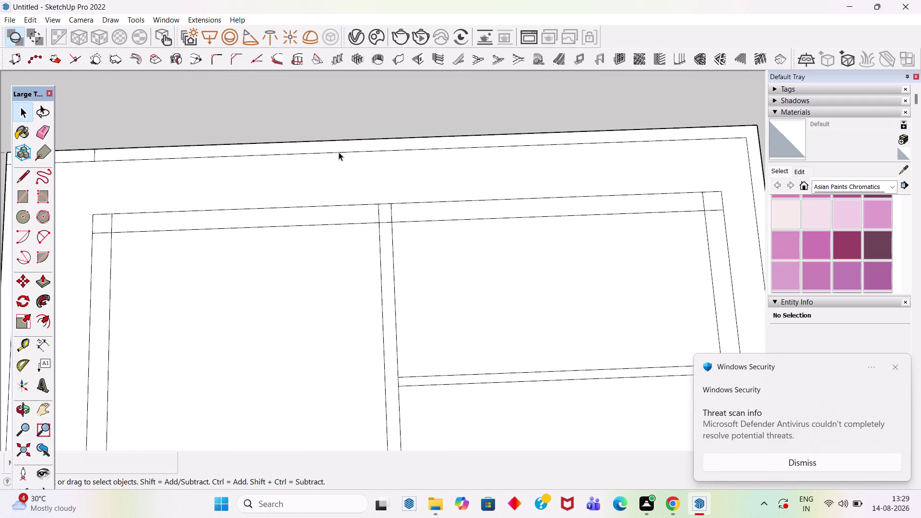
click(338, 152)
Select the plan's top boundary edge and try moving it with Move.
triple_click(339, 152)
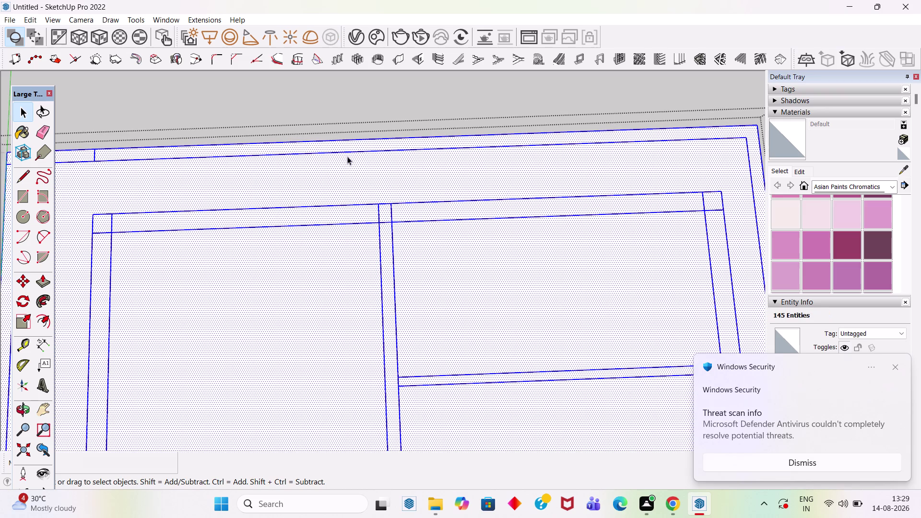
click(351, 150)
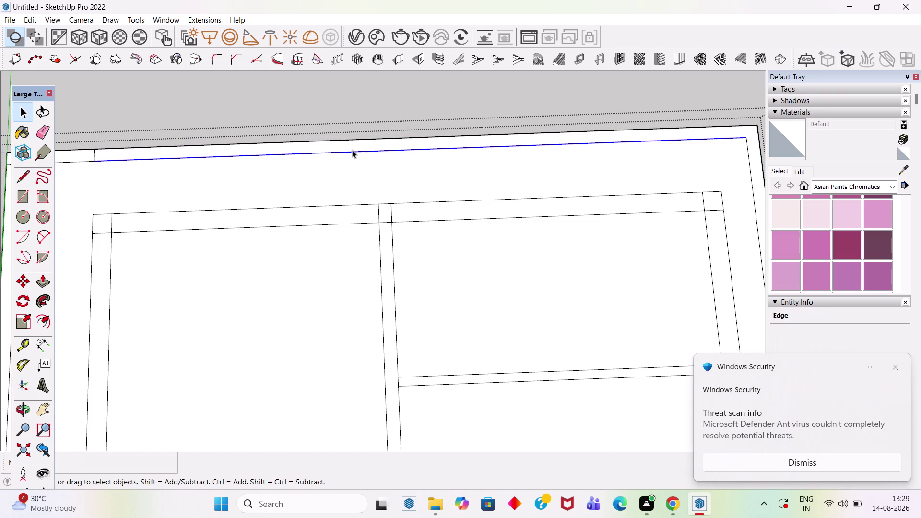
key(m)
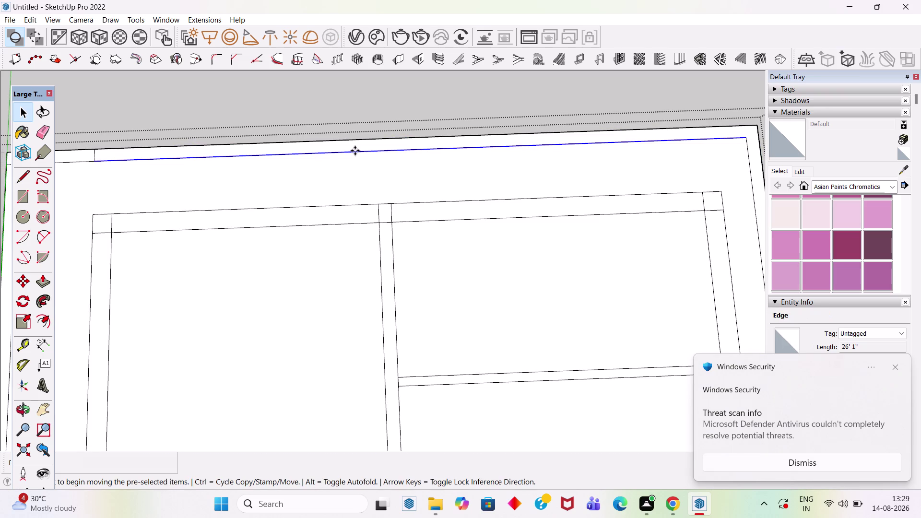
scroll(down, 3)
scroll(up, 3)
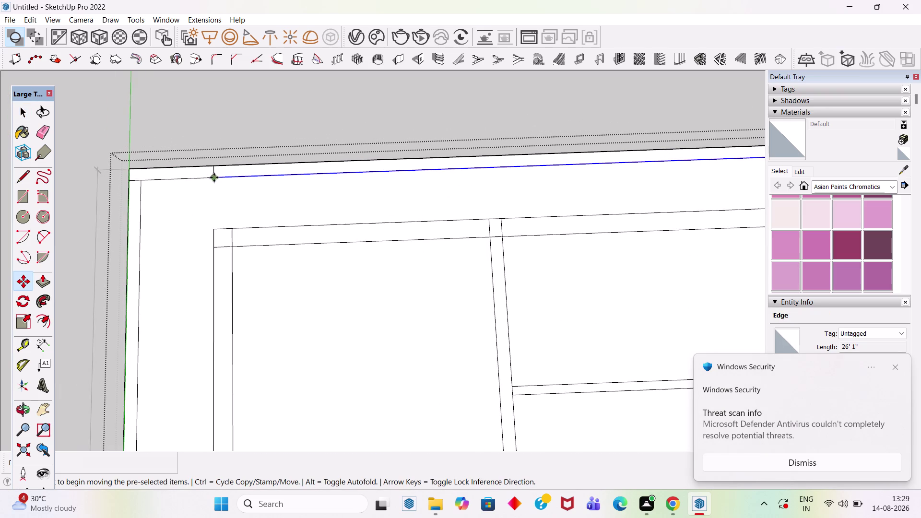
scroll(up, 3)
click(218, 177)
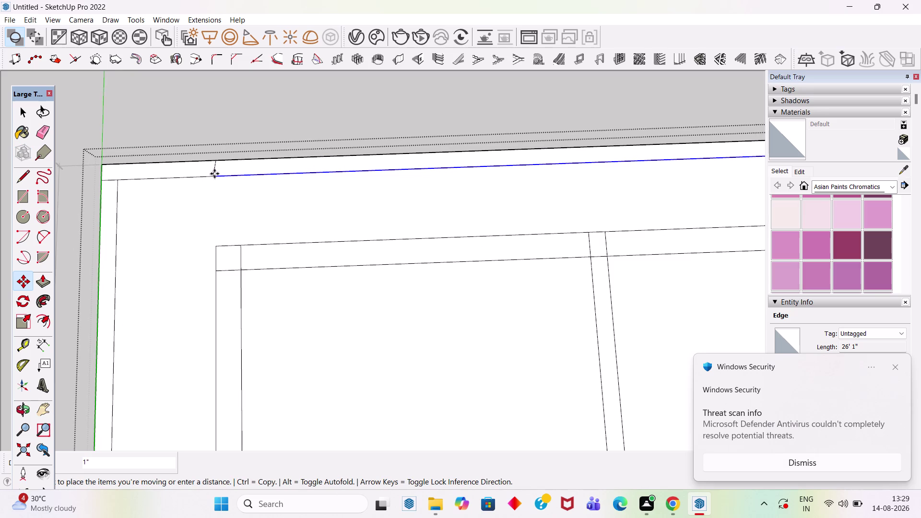
key(Escape)
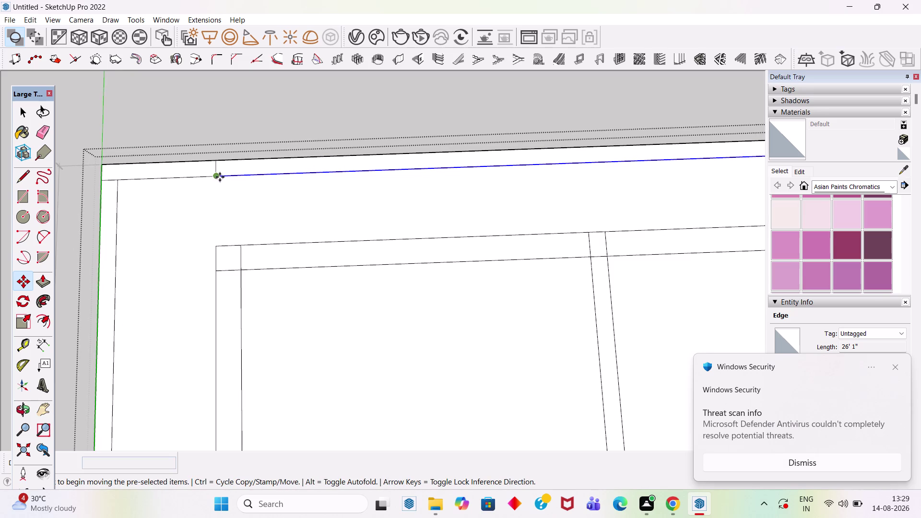
Abandon the edge move and switch to the Tape Measure tool.
click(215, 176)
scroll(up, 3)
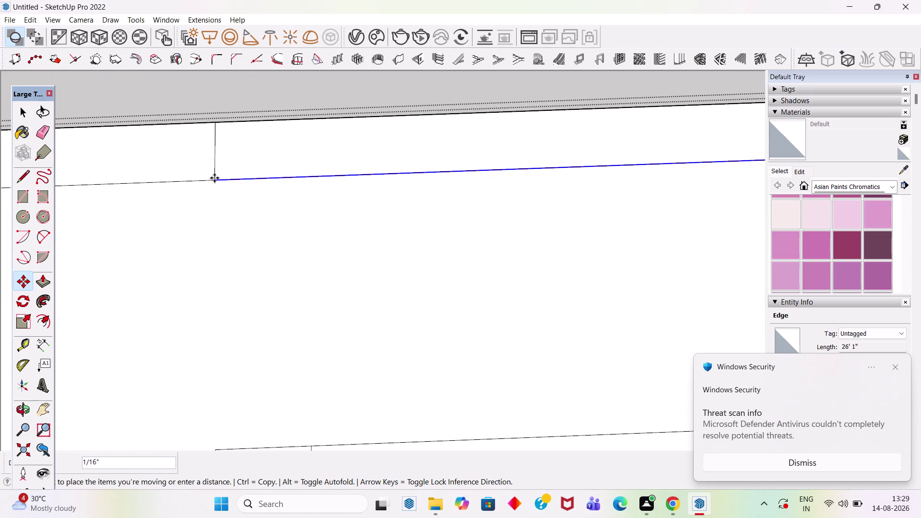
key(Escape)
key(Escape)
key(Escape)
key(Escape)
key(Escape)
key(Escape)
key(space)
scroll(down, 3)
scroll(down, 3)
key(t)
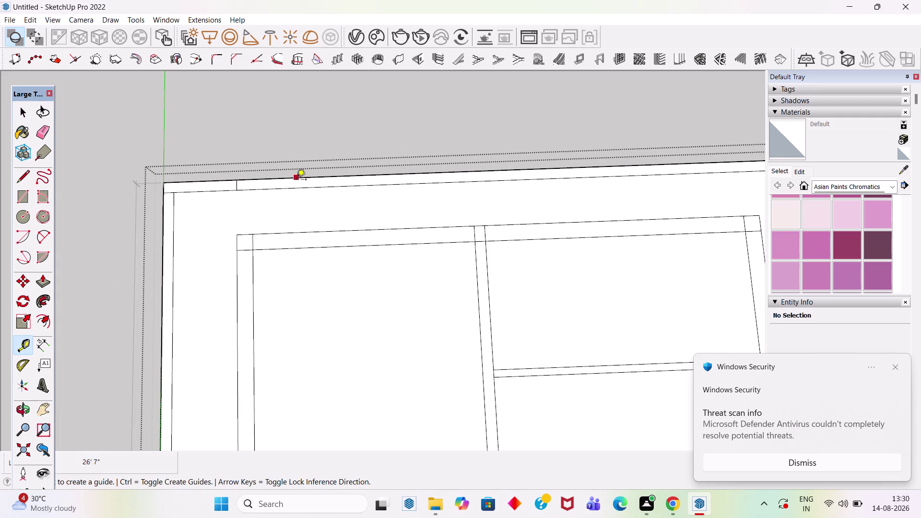
Place a guide offset 5 from the top boundary edge.
scroll(up, 3)
click(291, 172)
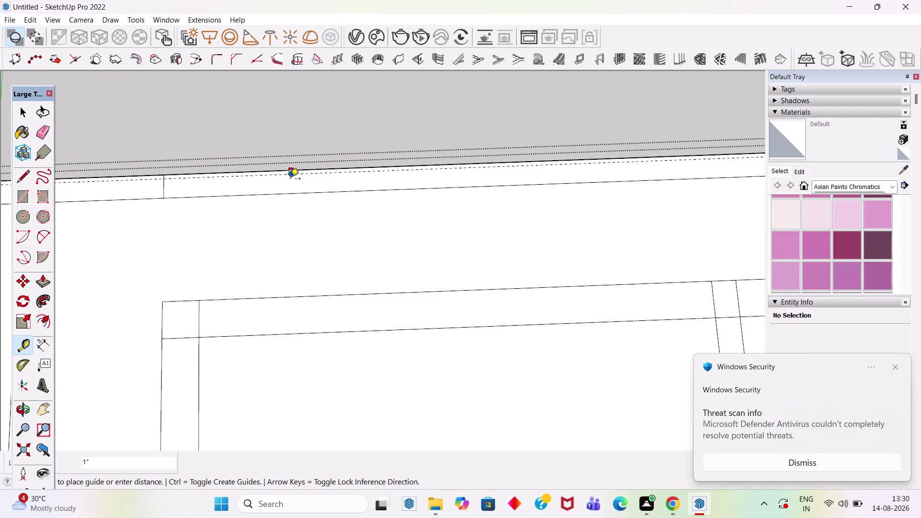
text(5)
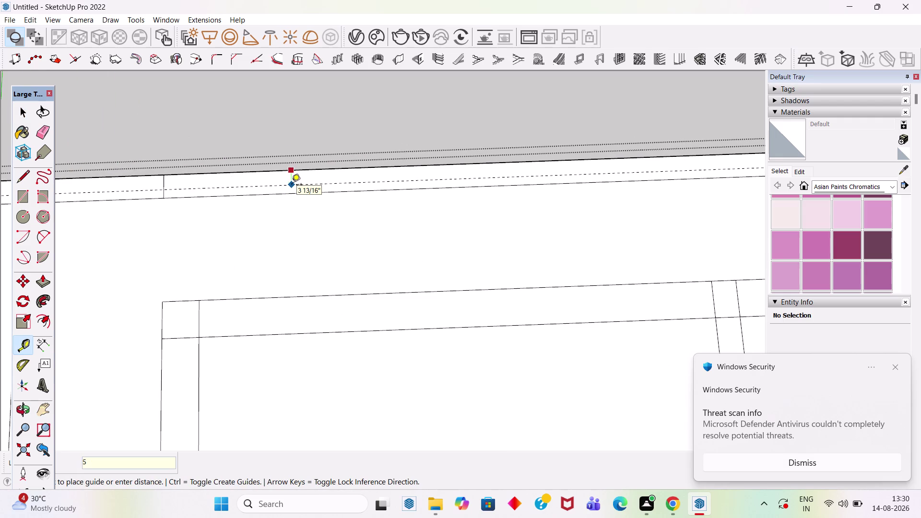
text(')
key(BackSpace)
key(Return)
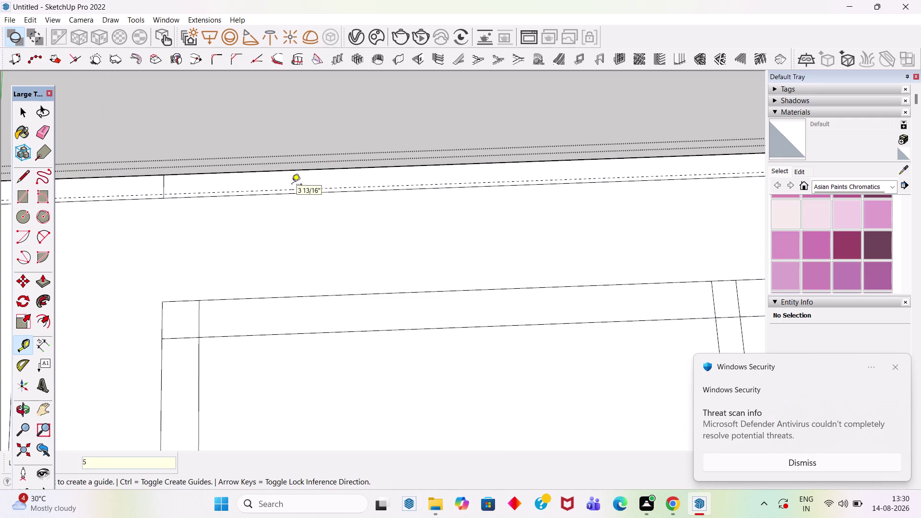
key(space)
Draw an edge about 29' 11" long along the guide, from the left boundary to the right.
key(l)
scroll(down, 3)
scroll(up, 3)
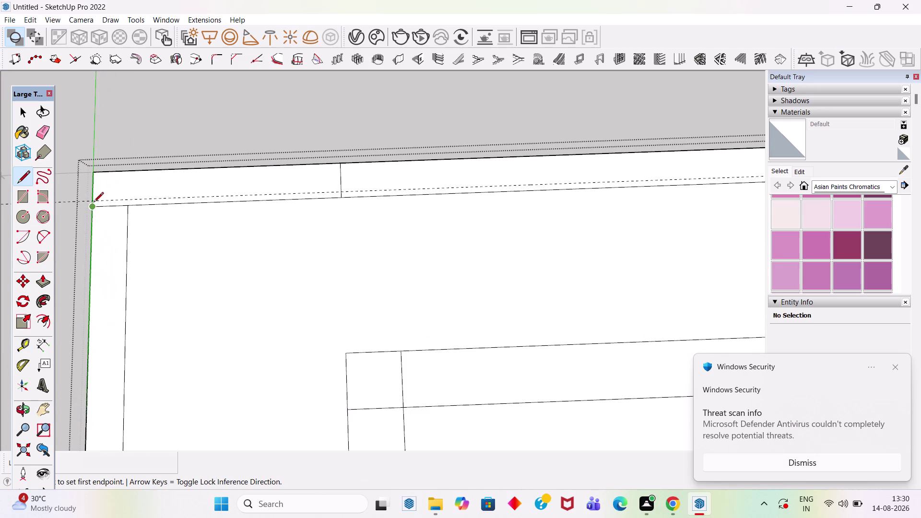
scroll(up, 3)
click(92, 198)
scroll(down, 3)
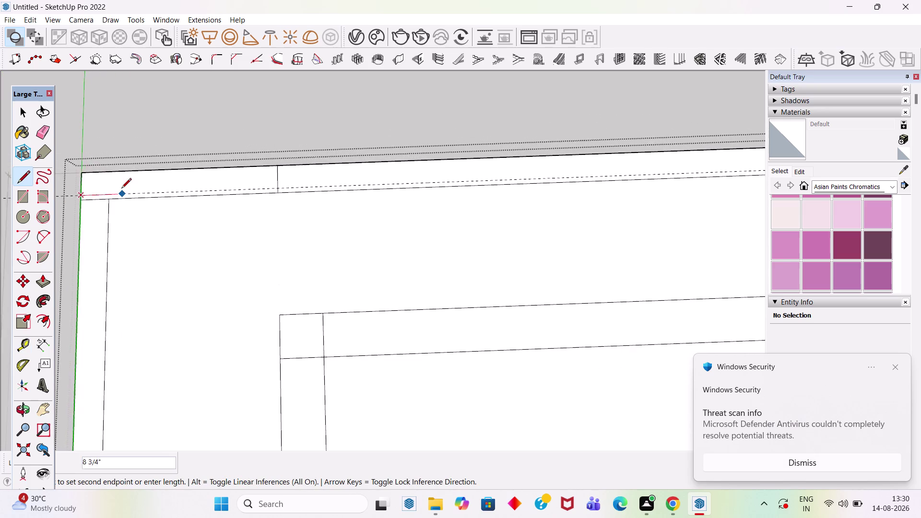
scroll(down, 3)
scroll(up, 3)
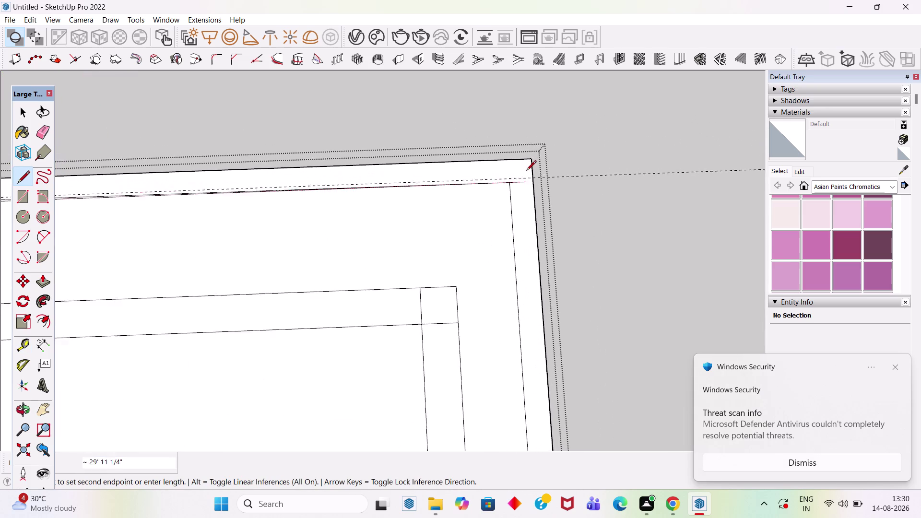
scroll(up, 3)
click(535, 181)
key(space)
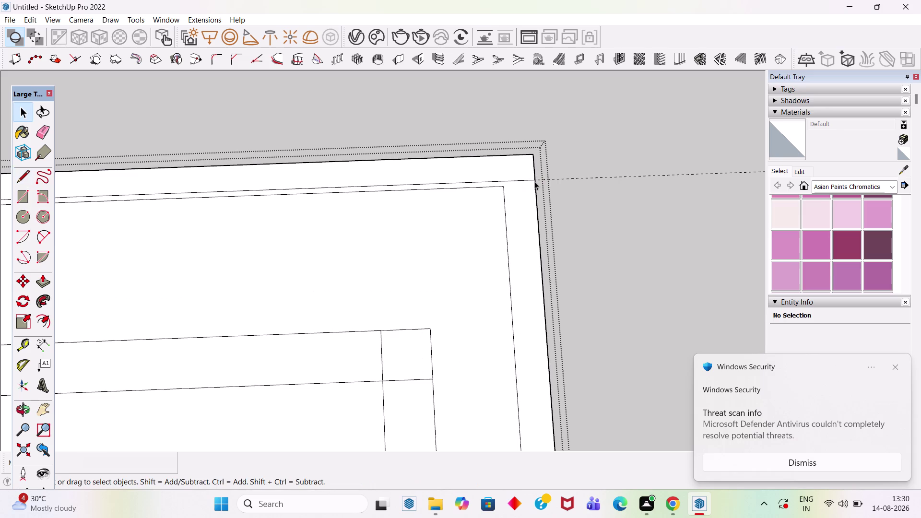
Draw a short line near the top-right corner and erase the leftover edge there.
scroll(down, 3)
scroll(up, 3)
key(l)
scroll(up, 3)
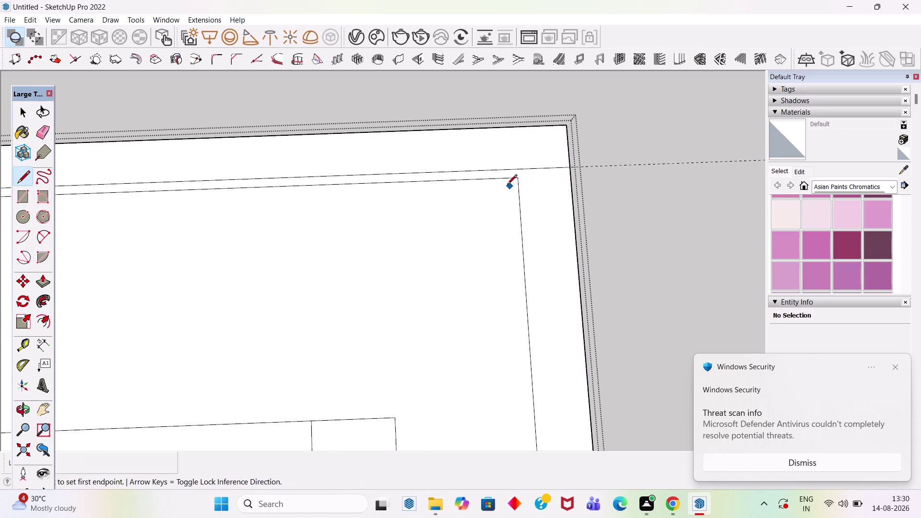
scroll(up, 3)
click(516, 180)
click(519, 167)
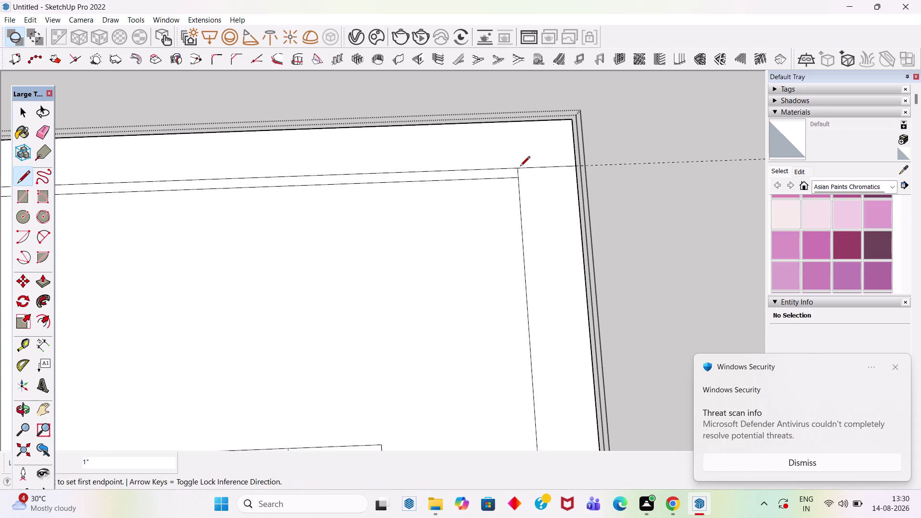
key(space)
text(e)
click(506, 177)
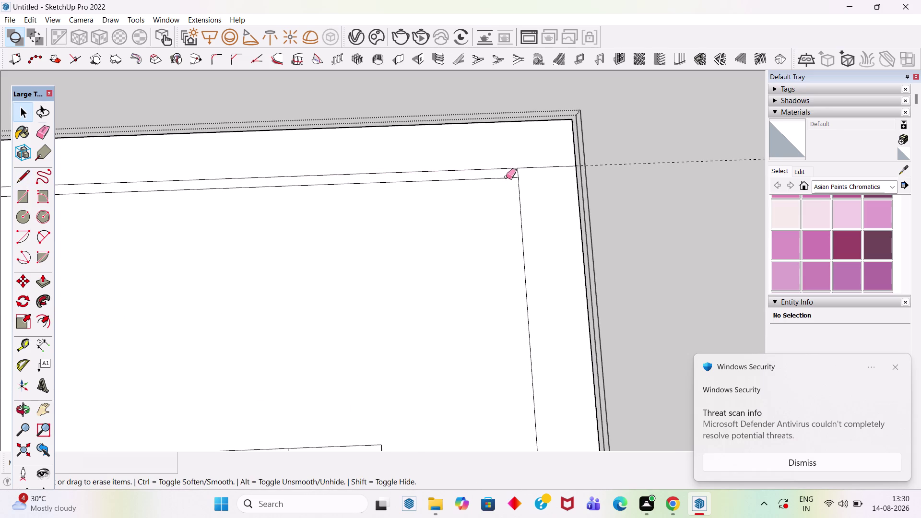
Erase two leftover segments along the top boundary and the short top-left wall segment.
scroll(down, 3)
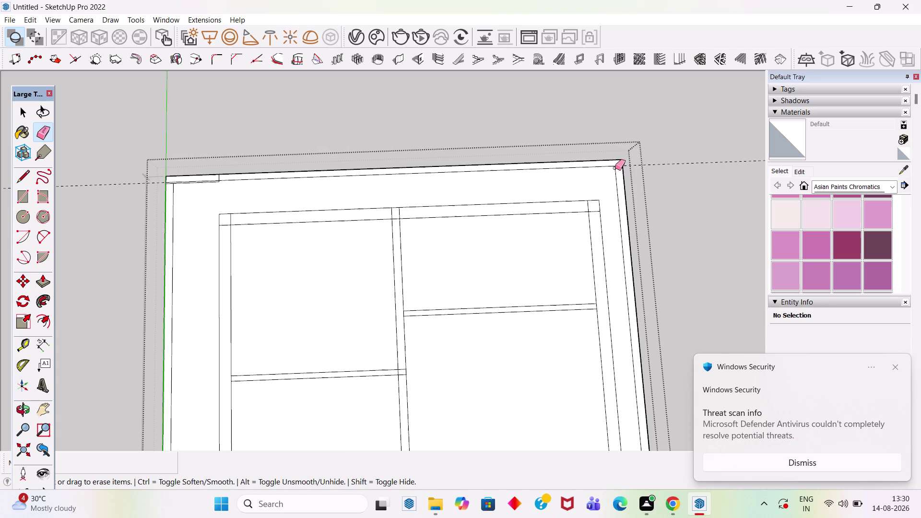
scroll(down, 3)
scroll(up, 3)
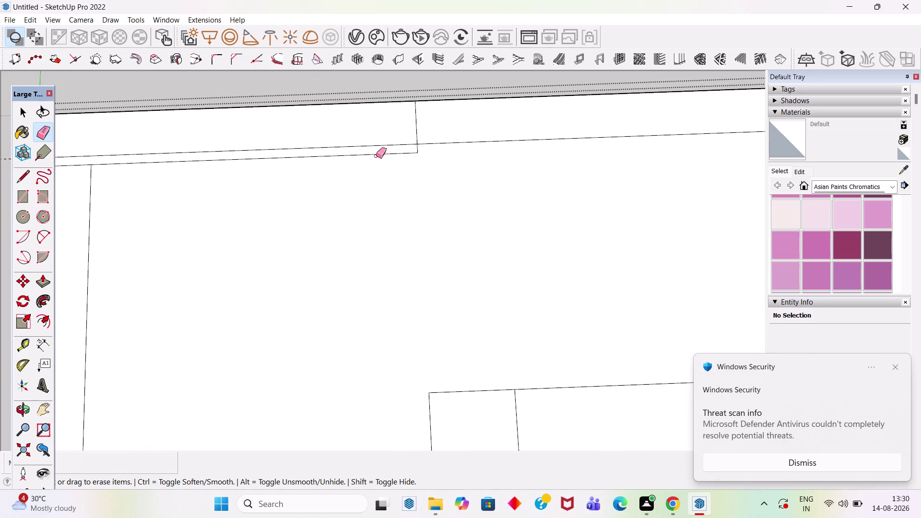
click(376, 153)
click(418, 152)
scroll(down, 3)
scroll(up, 3)
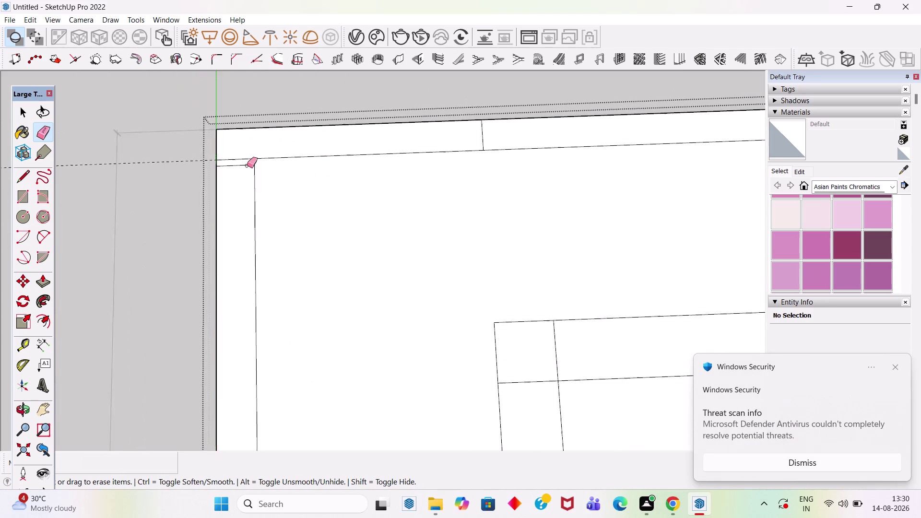
scroll(up, 3)
click(245, 165)
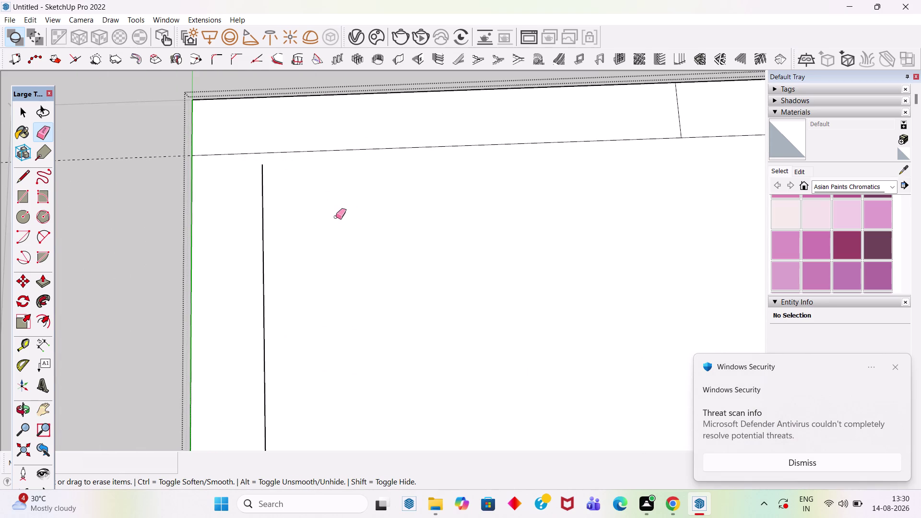
Draw a connecting edge from the top boundary line to the inner wall line.
key(l)
click(261, 168)
click(264, 156)
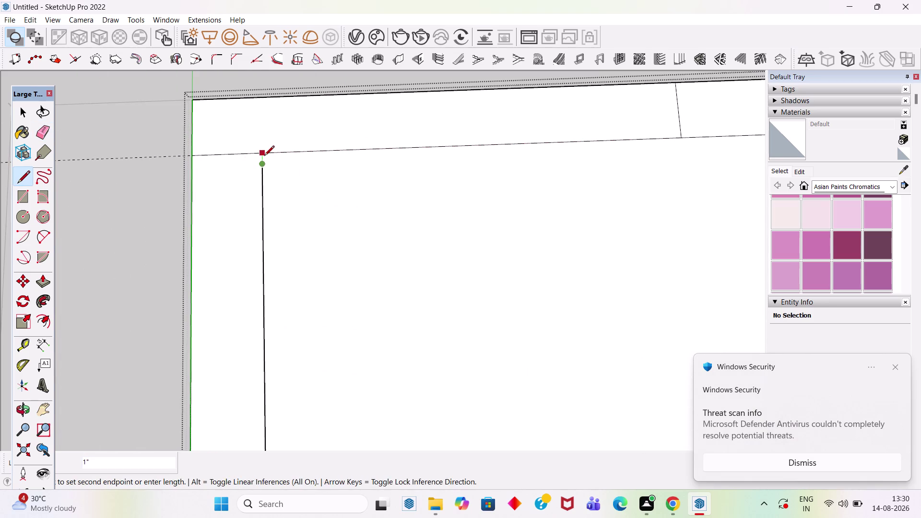
key(Escape)
scroll(down, 3)
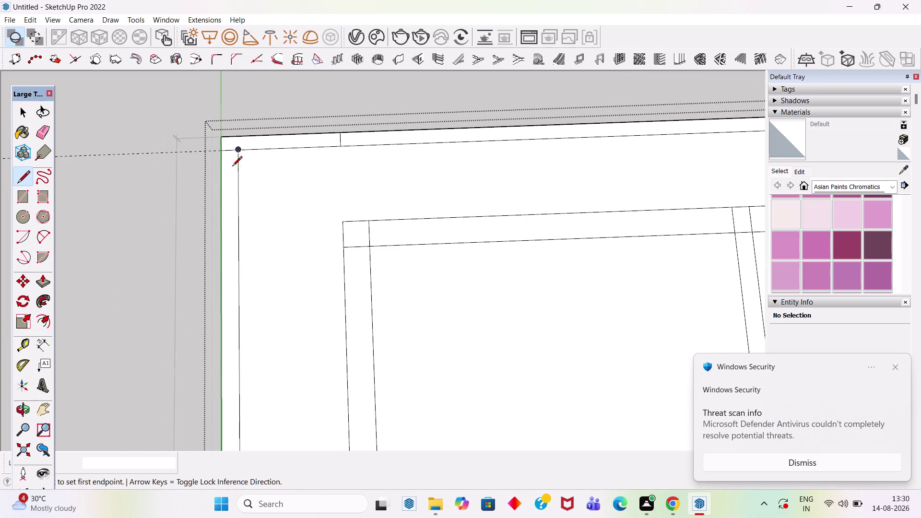
key(space)
Select the bottom inner wall edge.
scroll(down, 3)
scroll(up, 3)
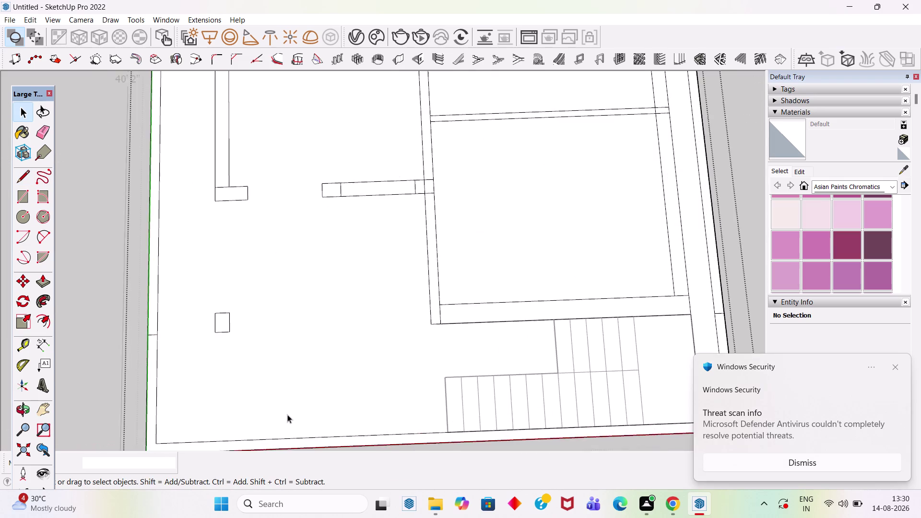
scroll(up, 3)
scroll(down, 3)
scroll(up, 3)
click(340, 325)
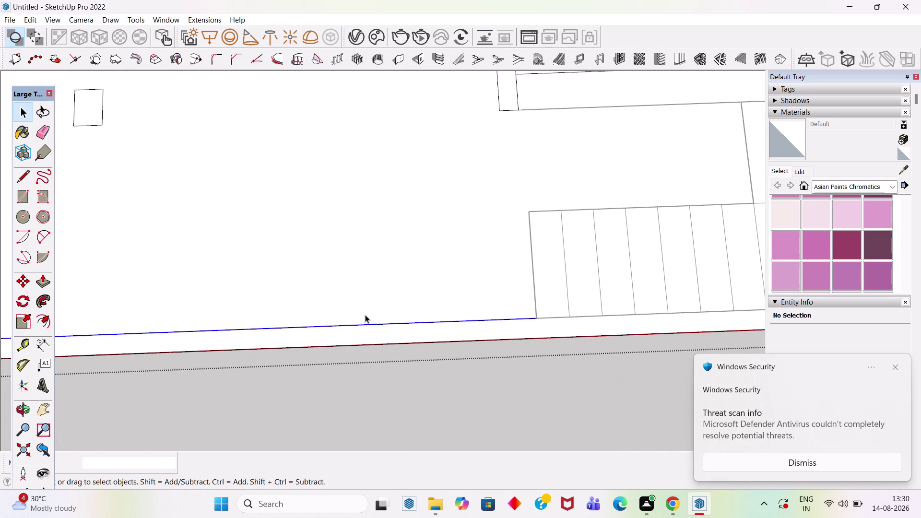
Move the selected bottom inner edge 1".
scroll(down, 3)
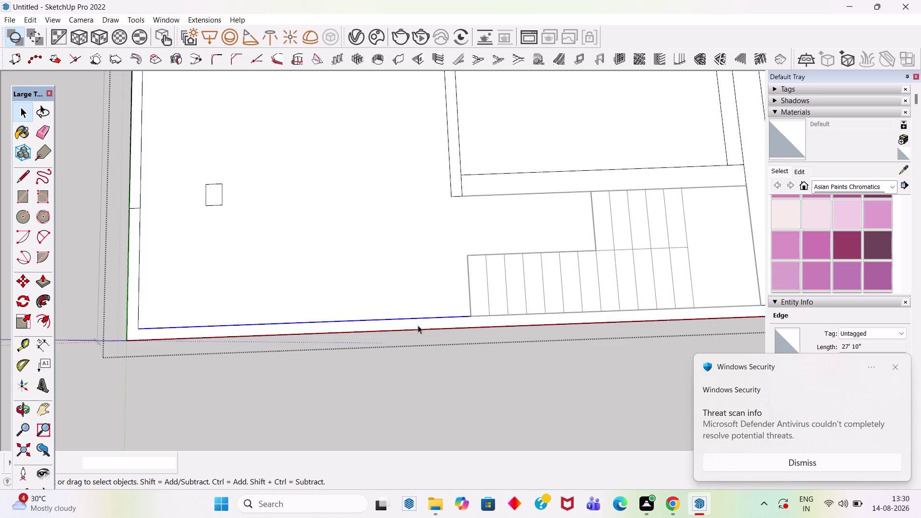
key(m)
scroll(up, 3)
click(475, 315)
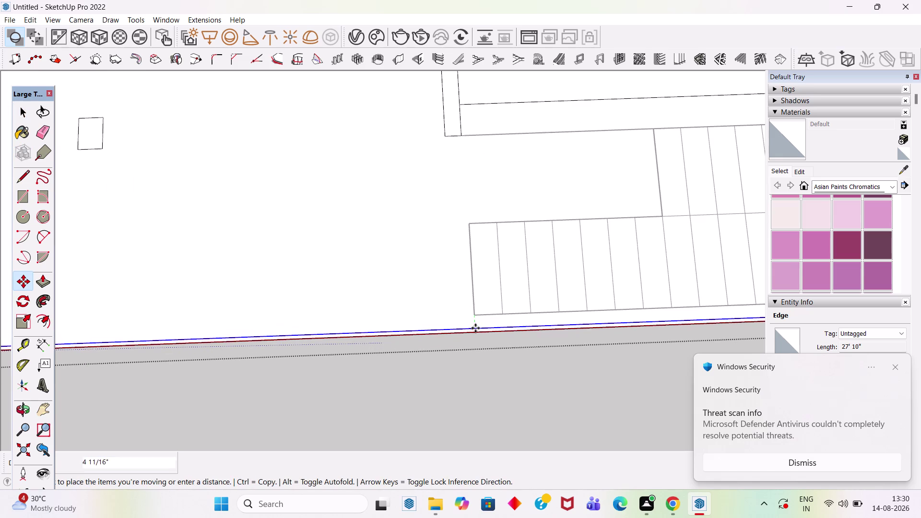
scroll(down, 3)
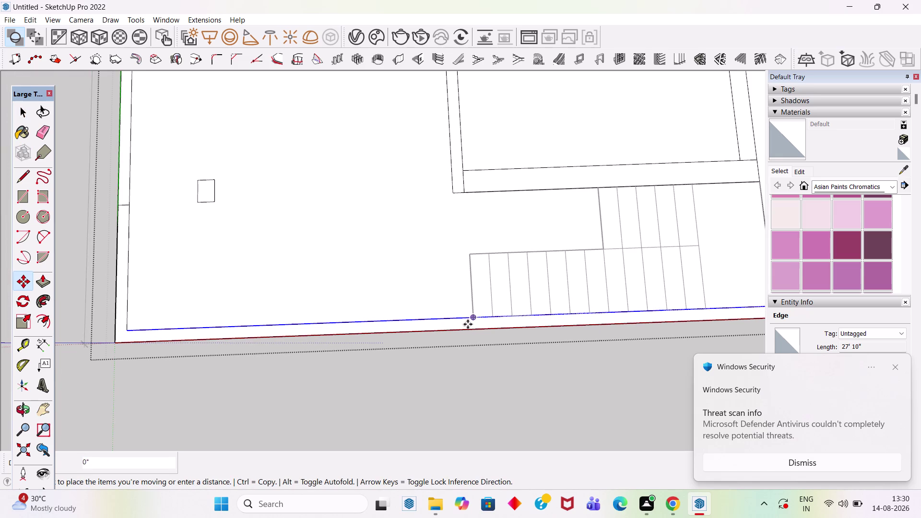
scroll(up, 3)
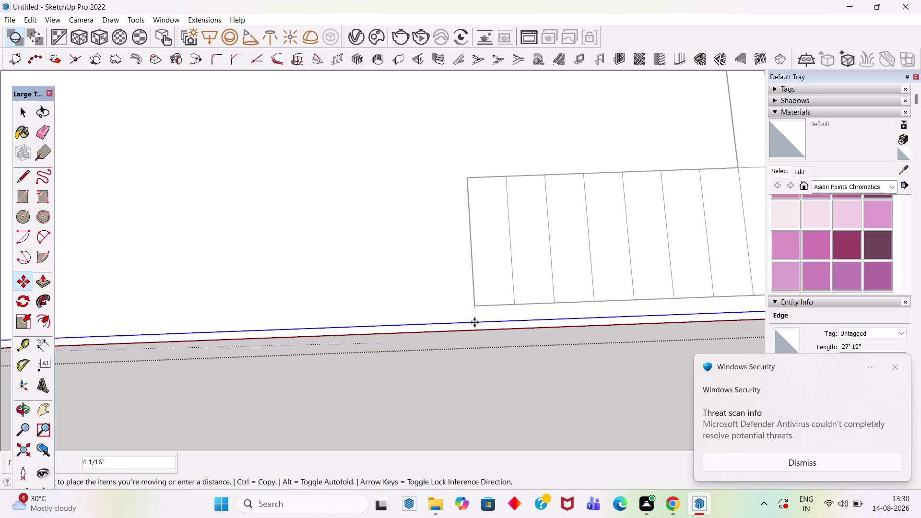
text(1")
key(Return)
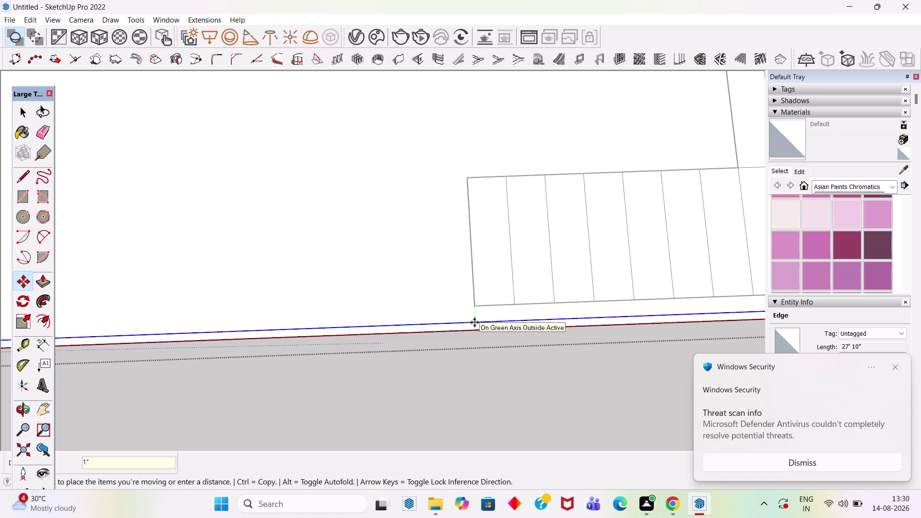
key(space)
Select the bottom boundary edge, short edge and thin strip face below the stairs.
scroll(down, 3)
scroll(up, 3)
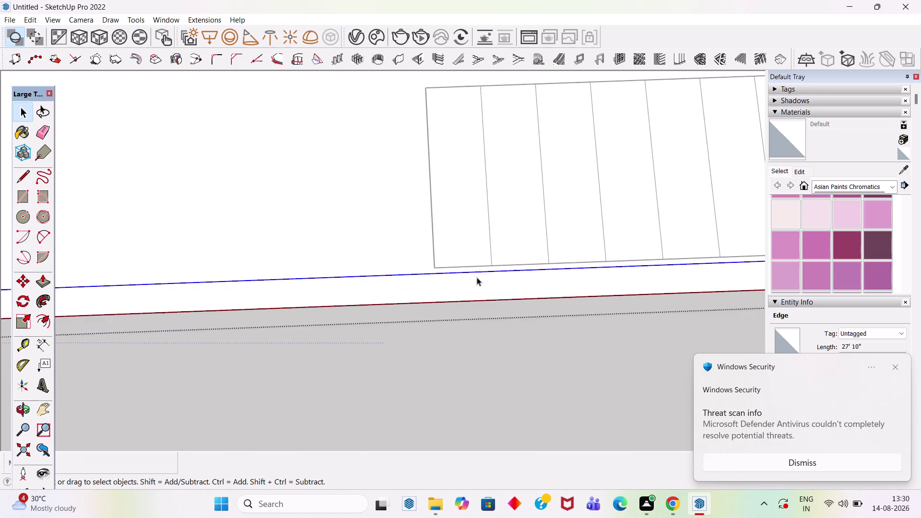
scroll(up, 3)
double_click(476, 265)
click(477, 266)
scroll(down, 3)
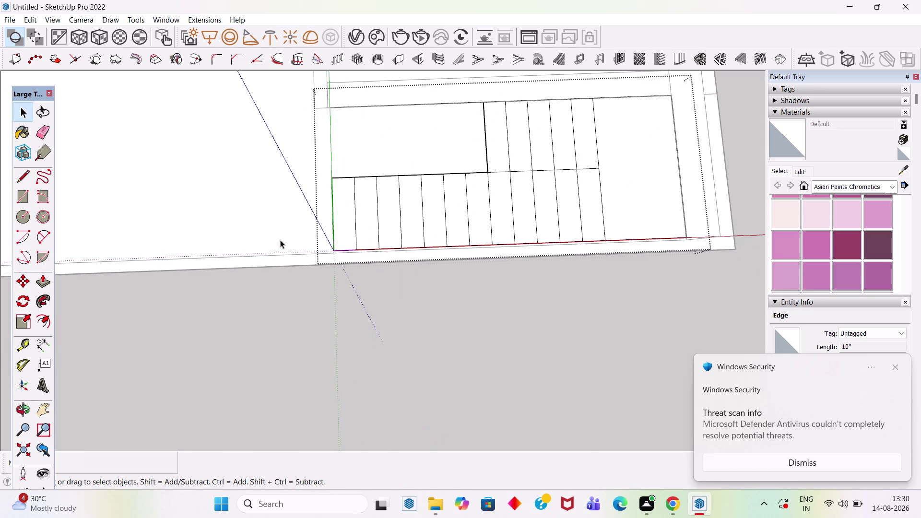
scroll(down, 3)
scroll(up, 3)
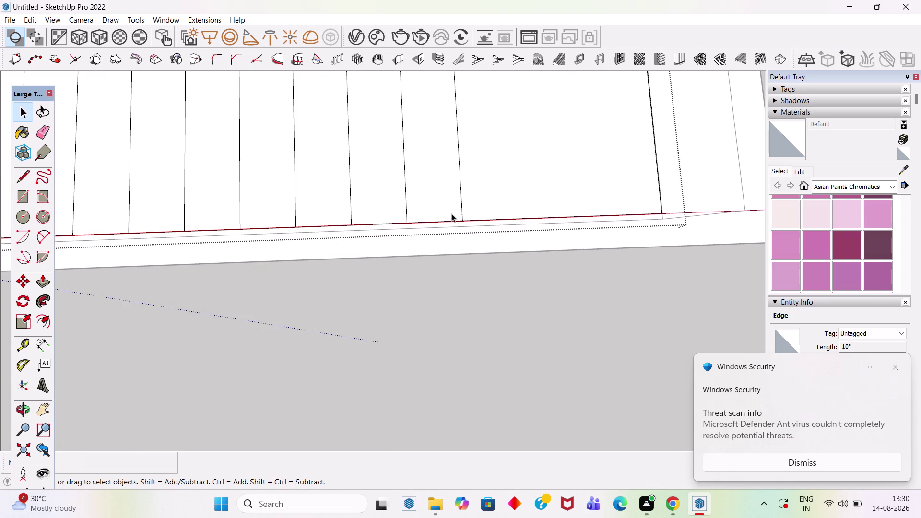
click(487, 204)
click(450, 323)
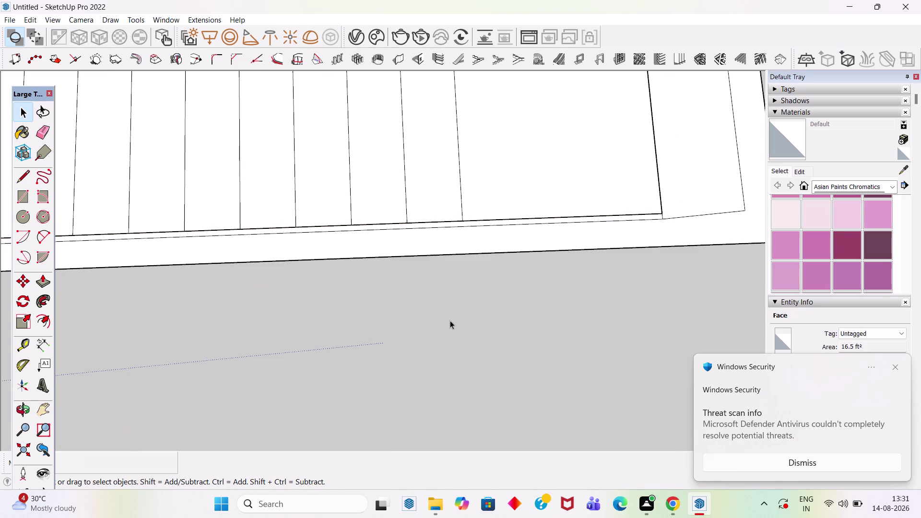
click(565, 218)
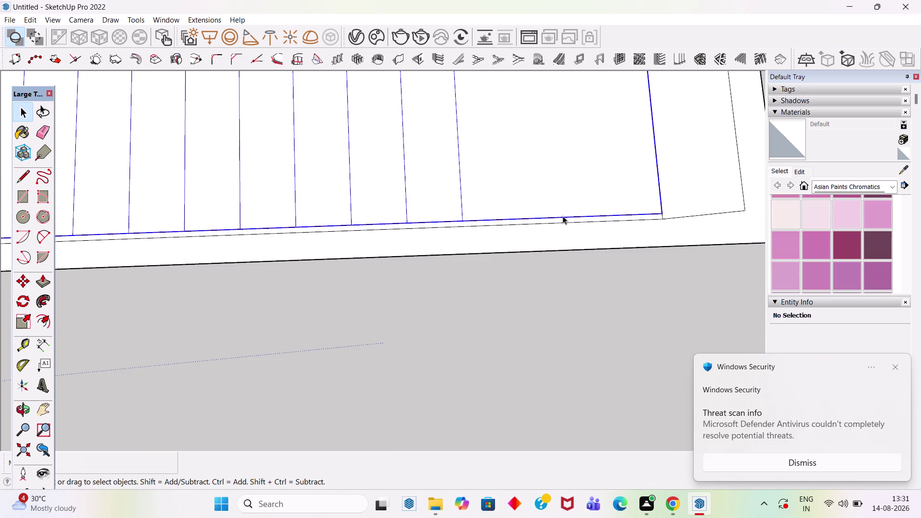
double_click(562, 216)
scroll(up, 3)
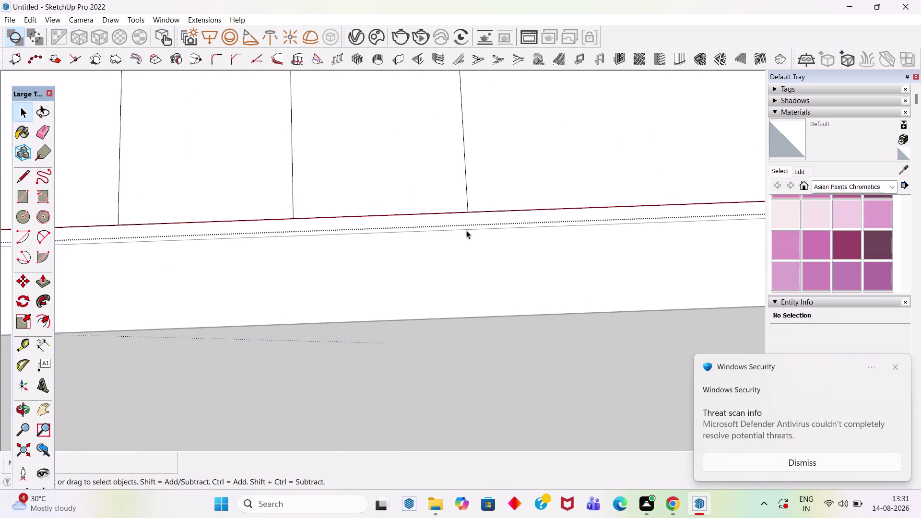
scroll(up, 3)
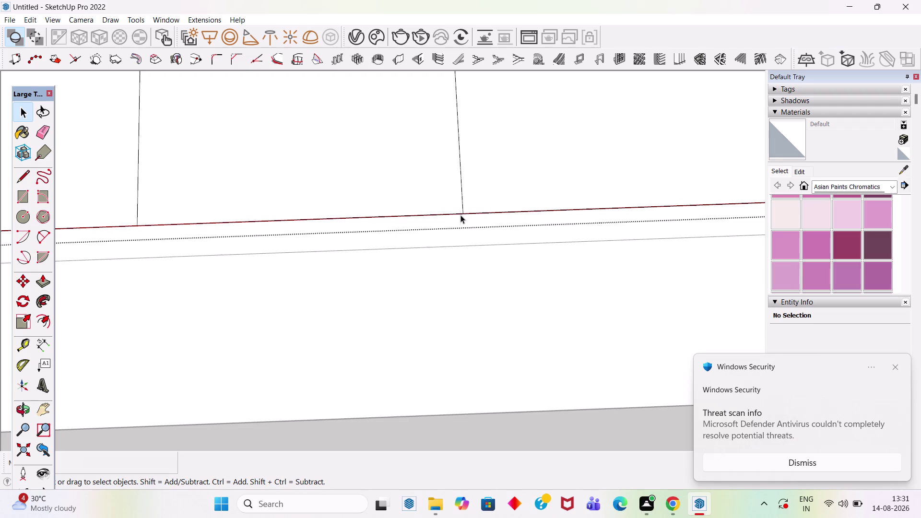
Extend two stair lines down to the moved bottom edge.
key(l)
click(463, 216)
click(467, 243)
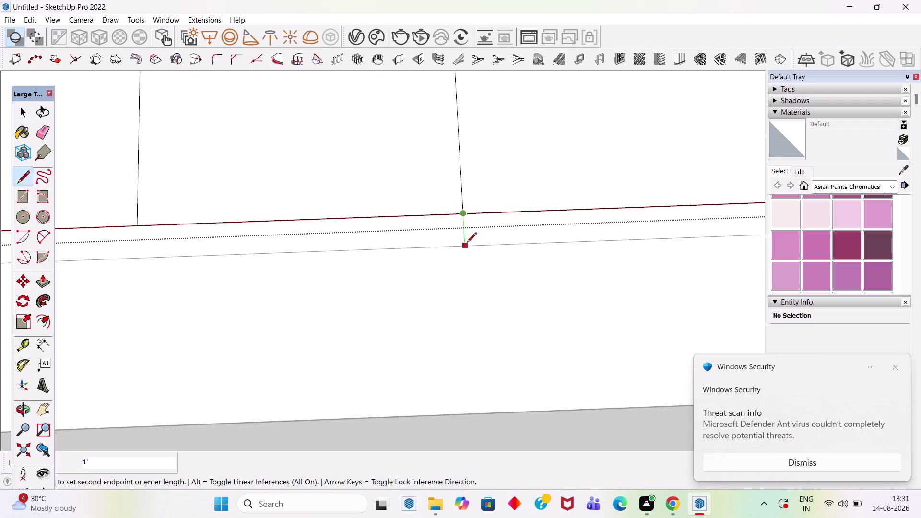
key(Escape)
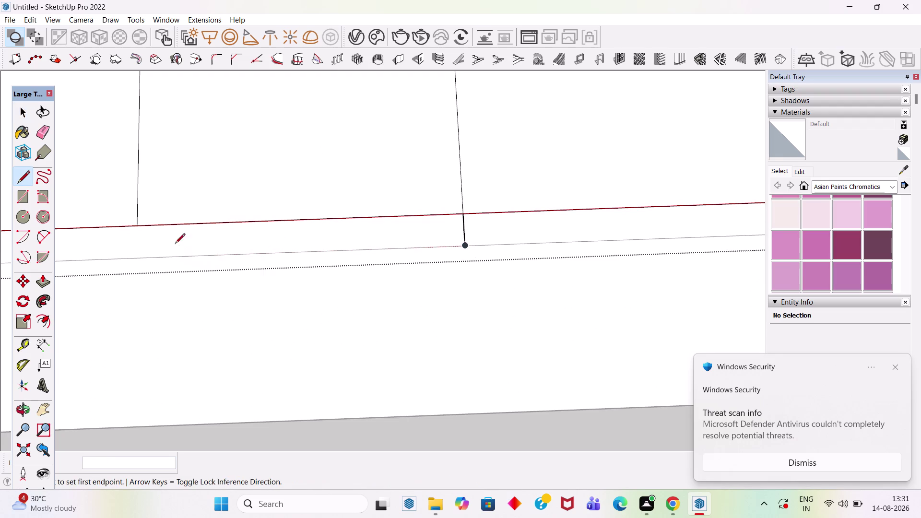
click(138, 226)
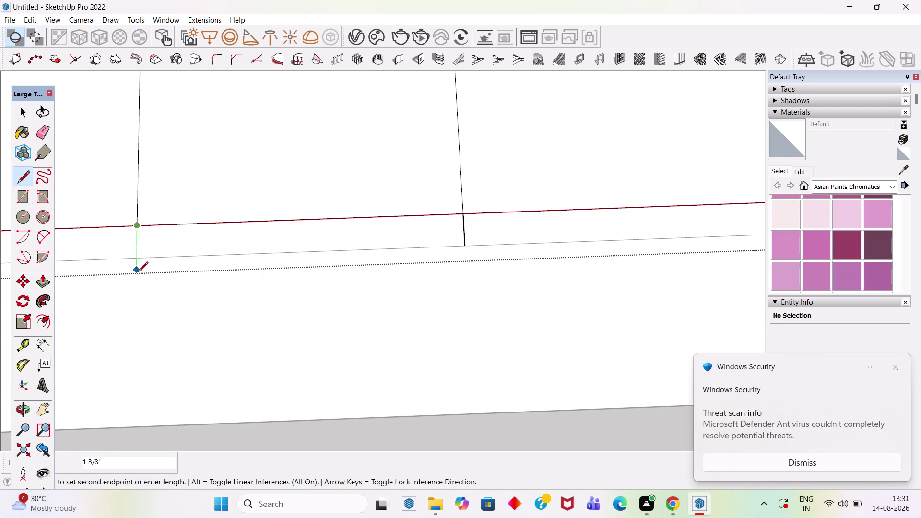
click(138, 260)
Try extending another stair line, then undo the last three actions.
scroll(down, 3)
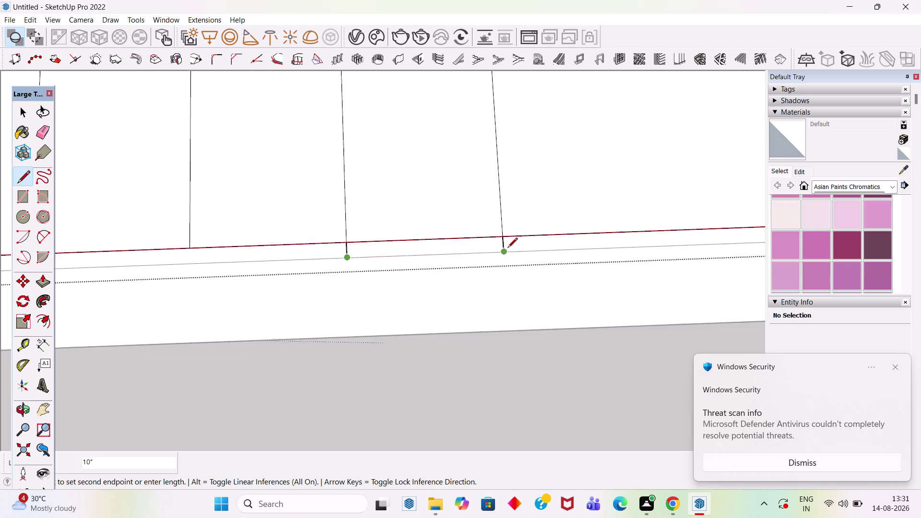
scroll(down, 3)
scroll(up, 3)
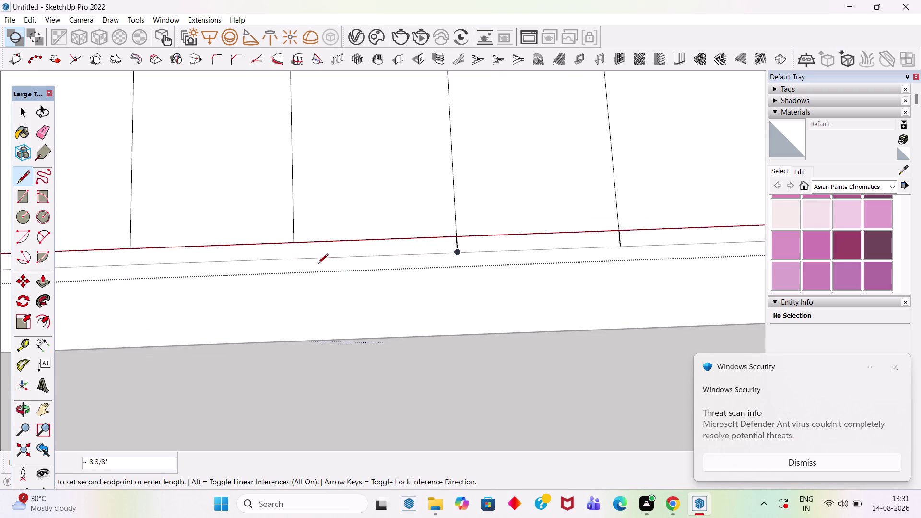
key(Escape)
click(293, 244)
key(ctrl+z)
key(ctrl+z)
key(ctrl+z)
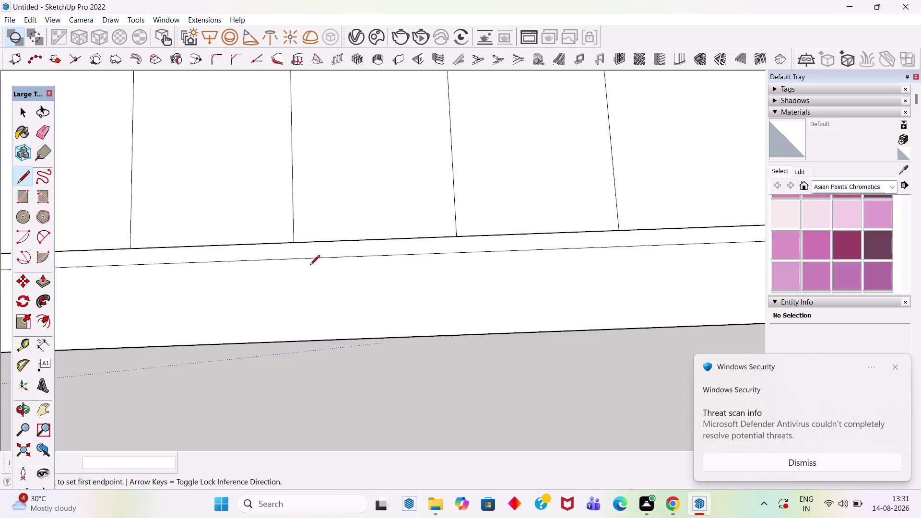
key(space)
scroll(down, 3)
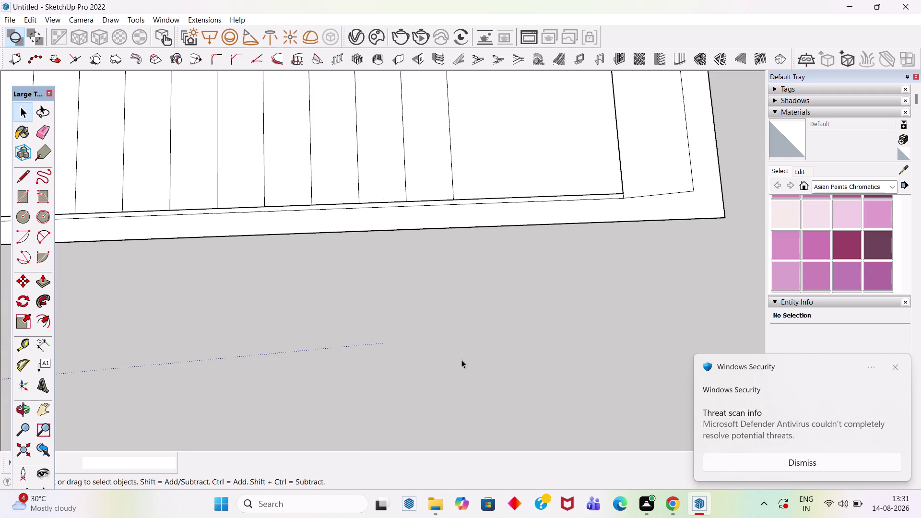
Deselect everything and undo the last three changes.
click(483, 328)
scroll(down, 3)
scroll(down, 3)
scroll(down, 3)
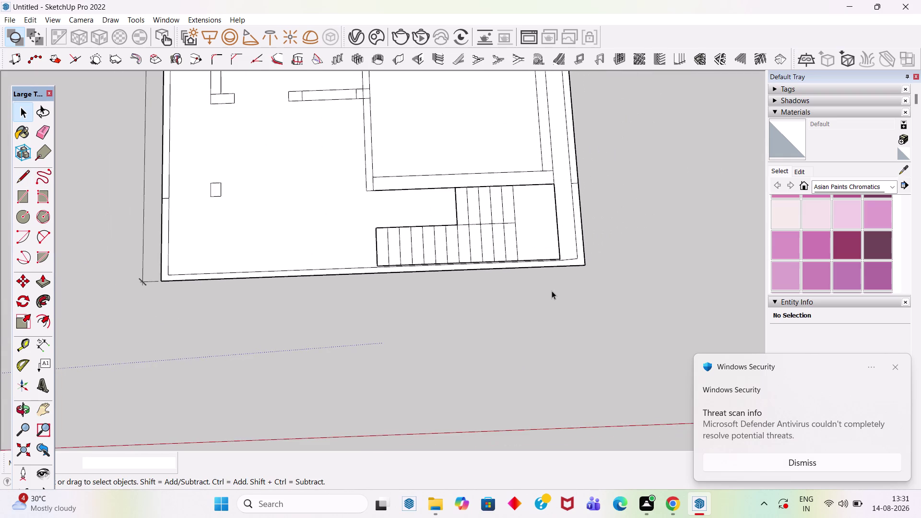
scroll(up, 3)
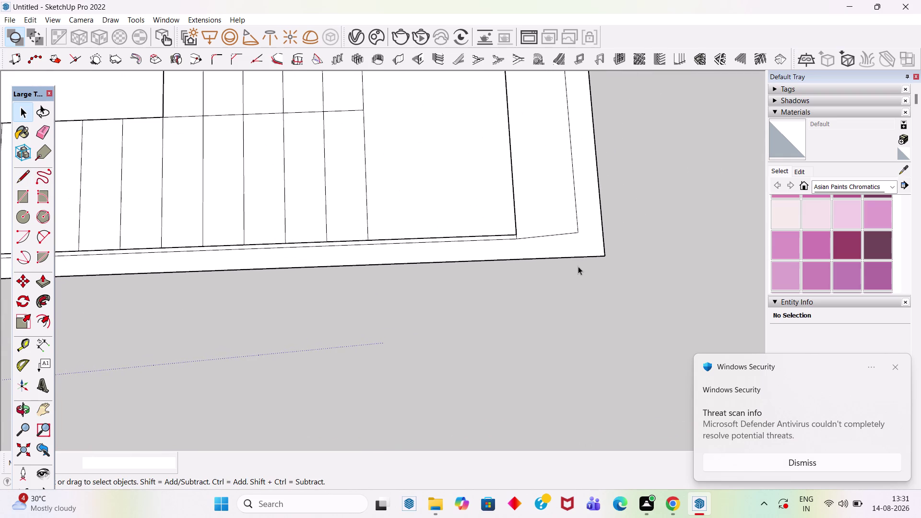
key(ctrl+z)
key(ctrl+z)
key(ctrl+z)
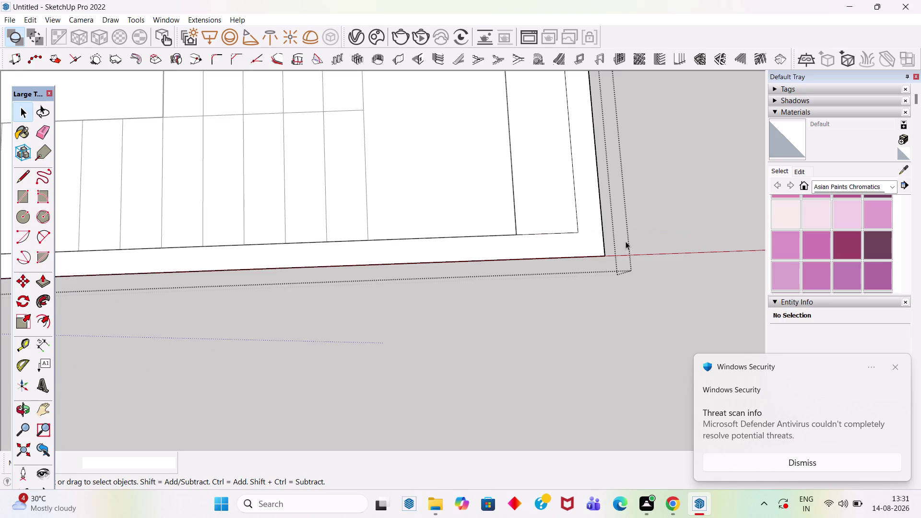
scroll(down, 3)
scroll(up, 3)
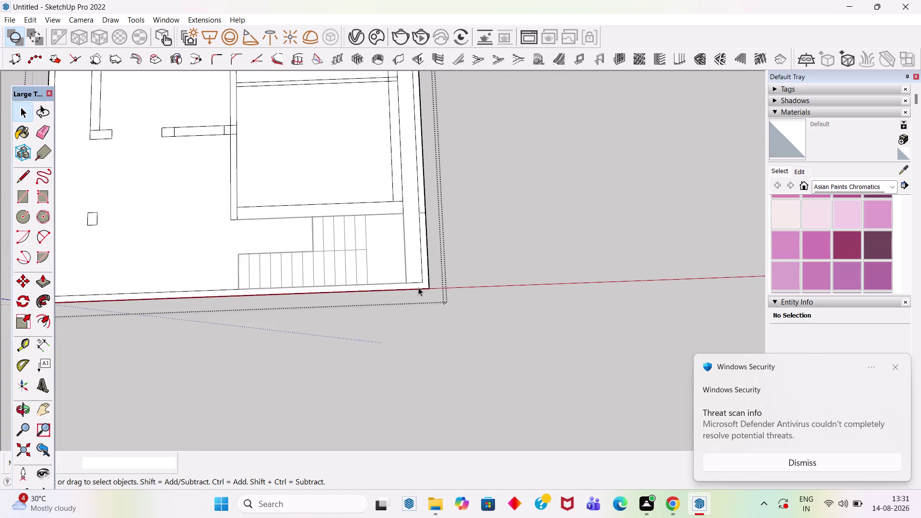
scroll(up, 3)
scroll(up, 3)
scroll(down, 3)
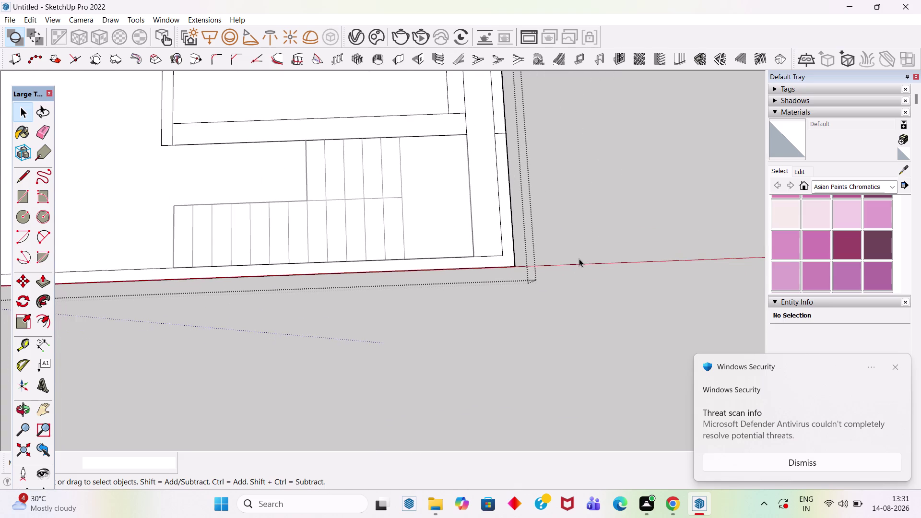
scroll(down, 3)
scroll(up, 3)
click(653, 220)
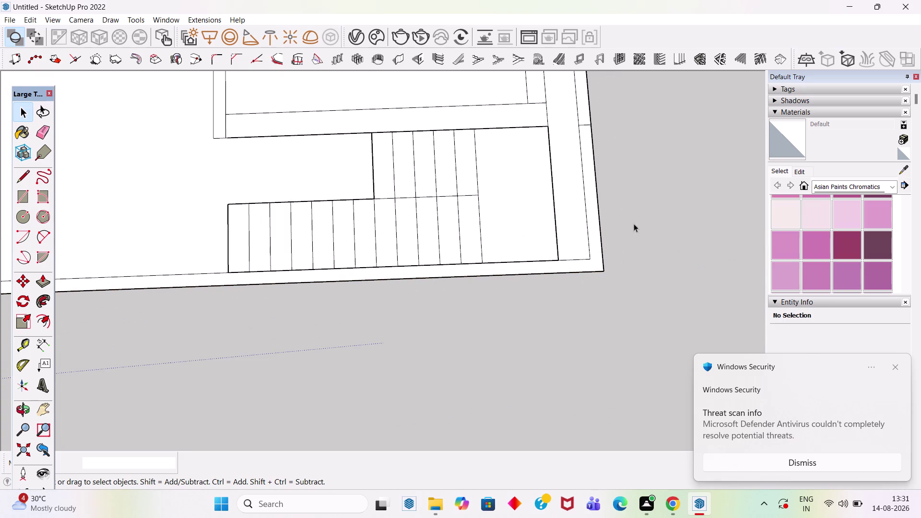
Explode the stair group and check its short edges are loose geometry.
click(557, 241)
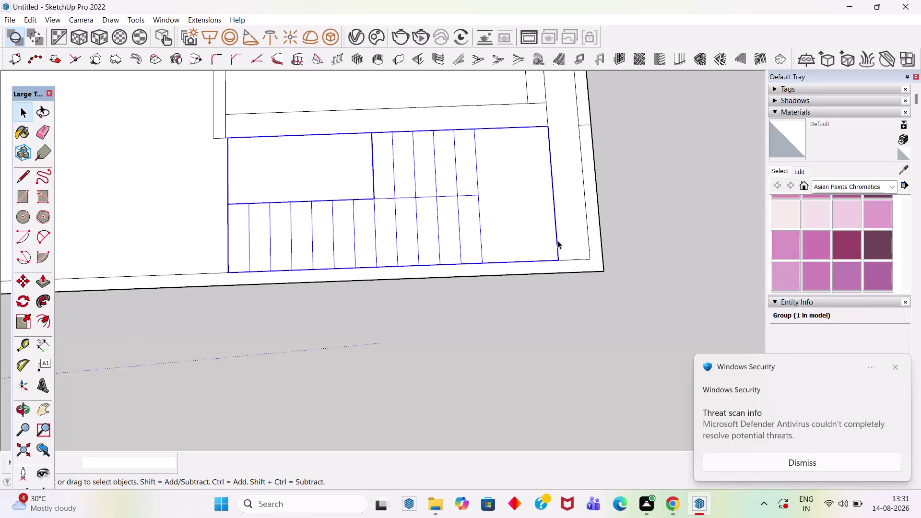
right_click(557, 241)
click(591, 317)
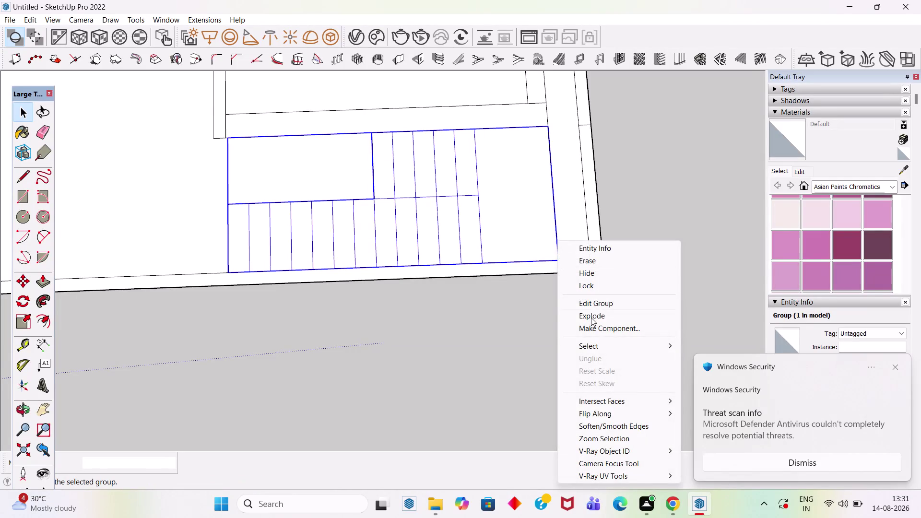
click(671, 165)
click(581, 261)
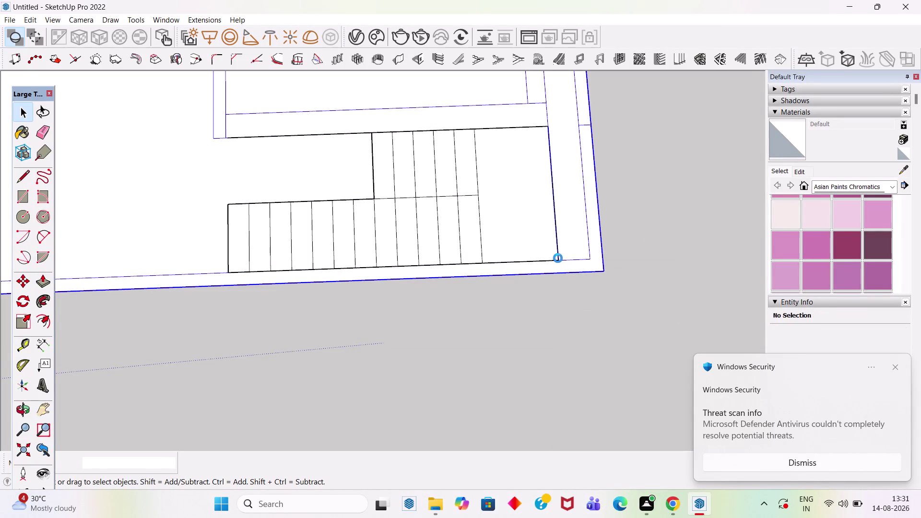
click(548, 260)
click(477, 263)
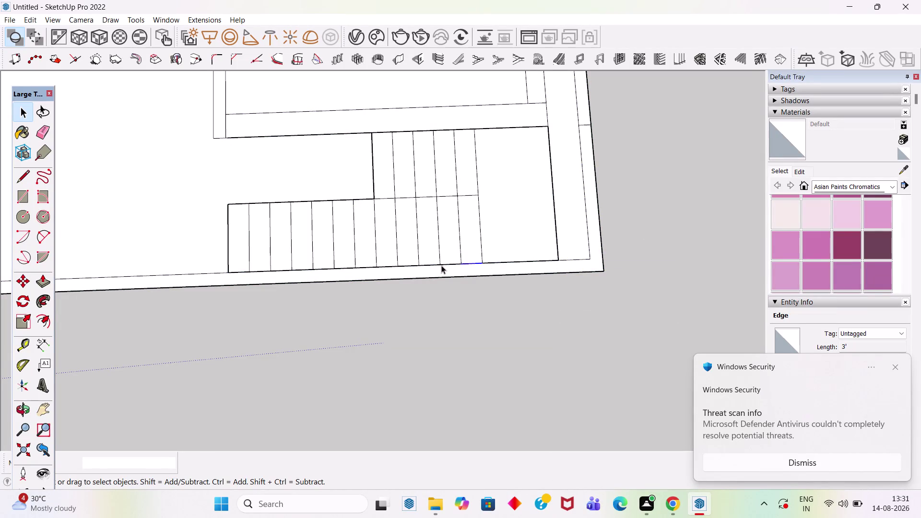
click(451, 264)
click(654, 228)
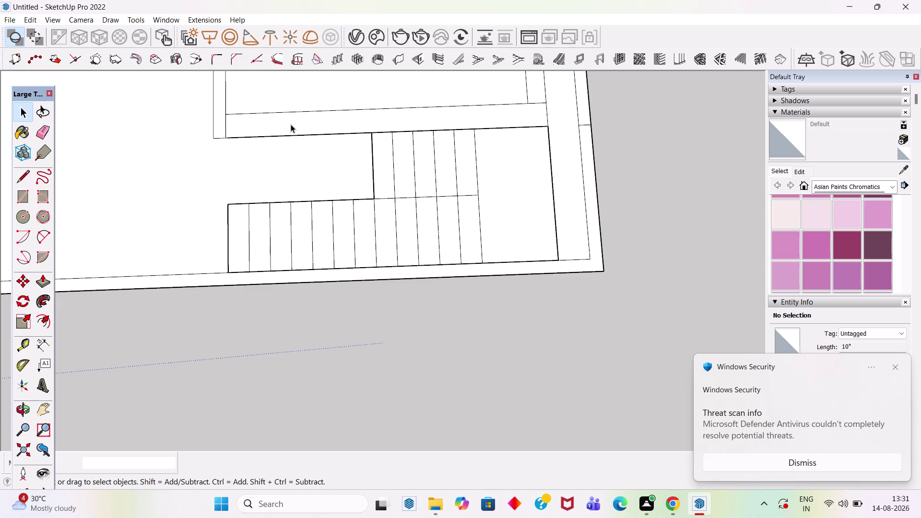
Select the outer floor plan group and explode it.
click(256, 137)
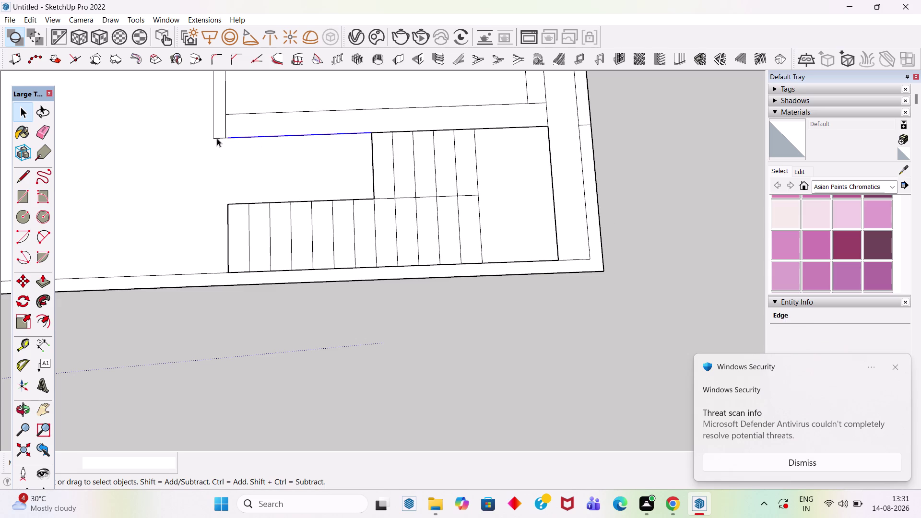
click(218, 139)
click(300, 159)
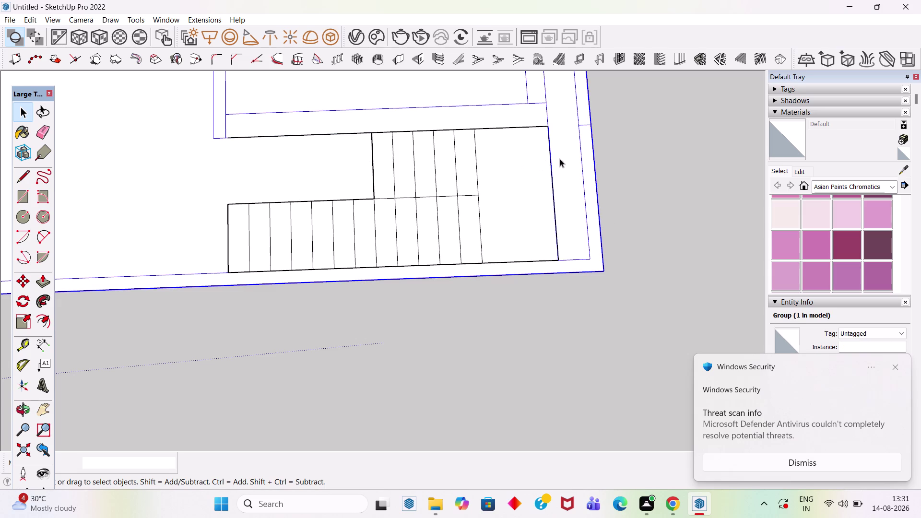
right_click(572, 148)
click(611, 221)
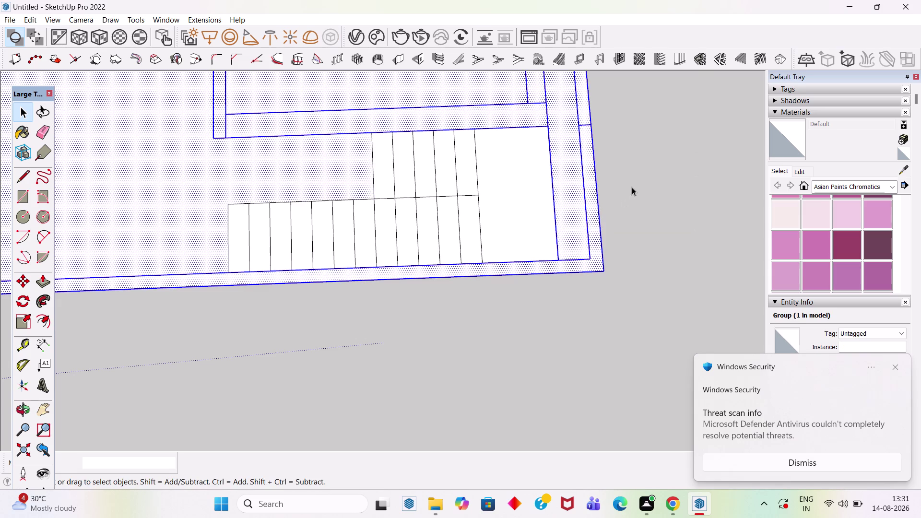
Select the 15 bottom inner edge segments spanning the stairs, excluding the floor face.
click(644, 183)
scroll(down, 3)
scroll(up, 3)
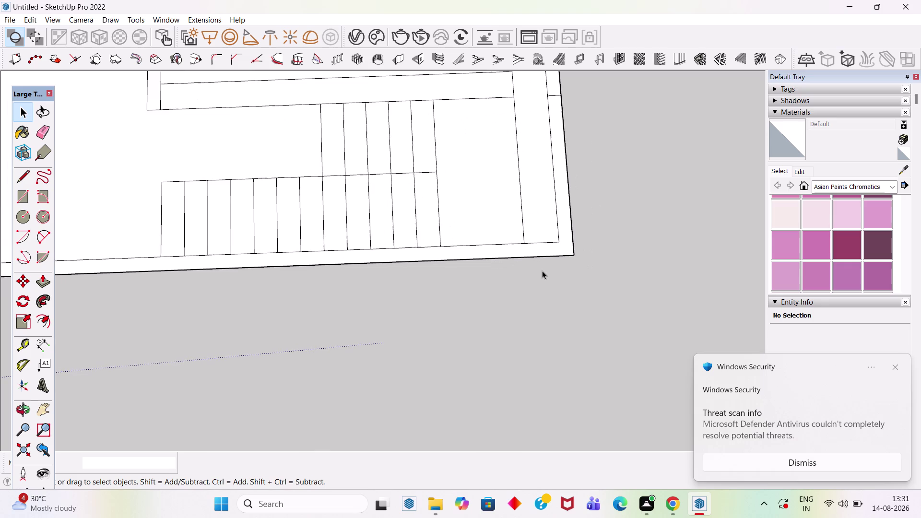
scroll(up, 3)
scroll(up, 3)
click(546, 235)
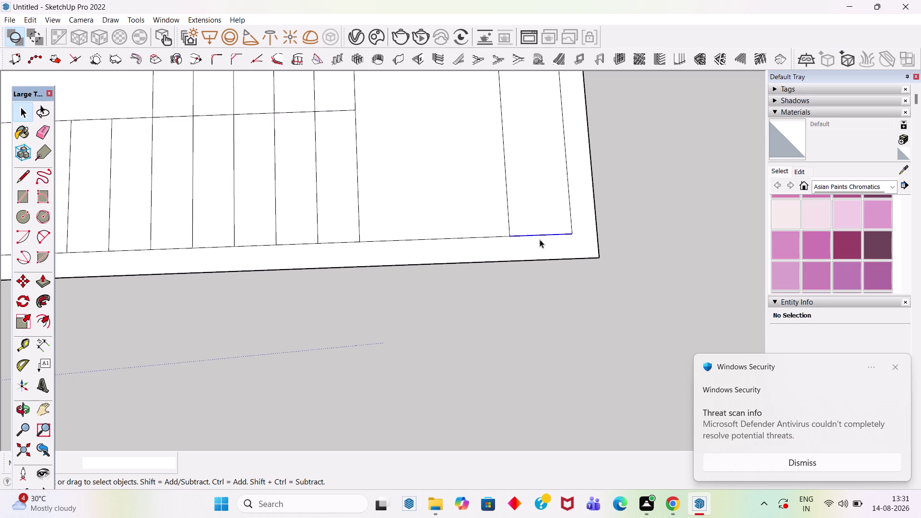
click(470, 236)
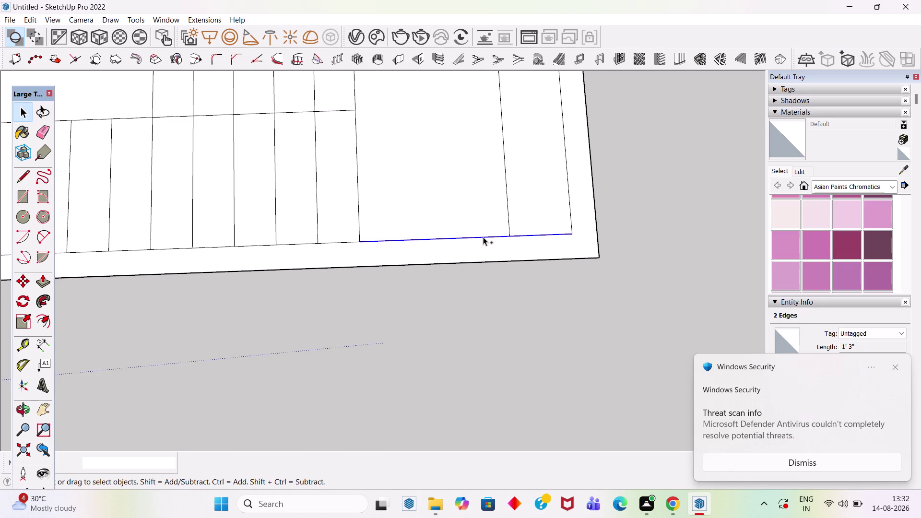
click(347, 241)
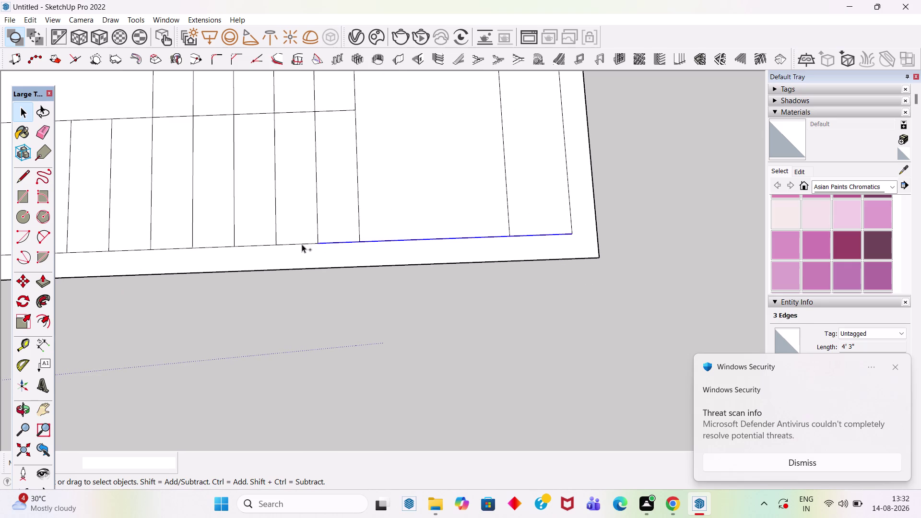
click(302, 244)
scroll(down, 3)
scroll(up, 3)
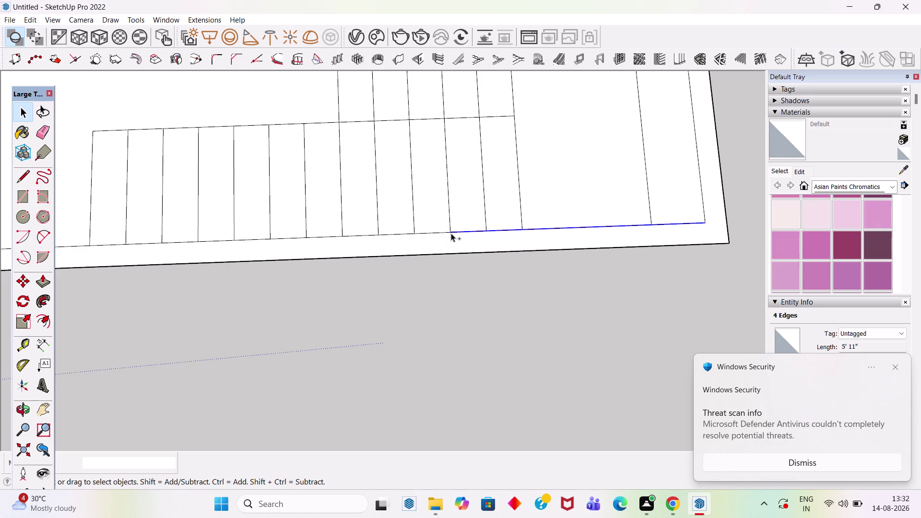
click(451, 233)
click(390, 234)
click(361, 236)
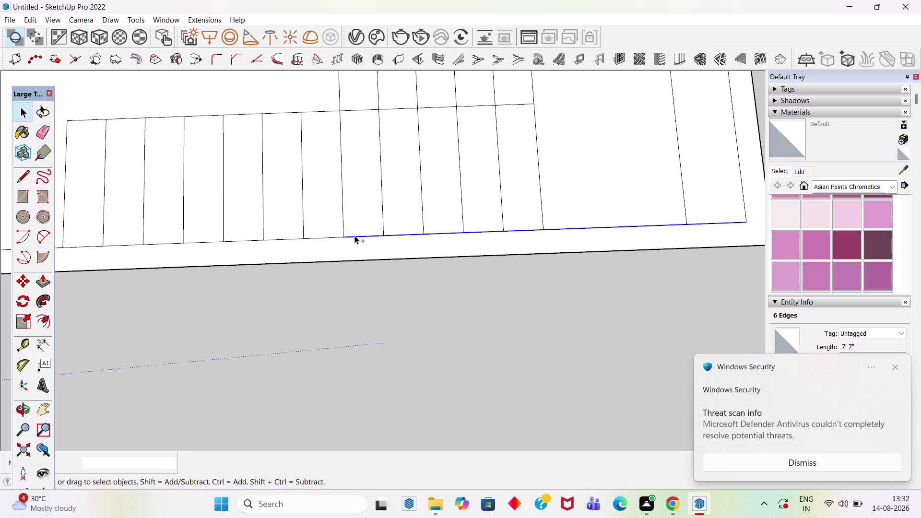
click(314, 238)
click(288, 240)
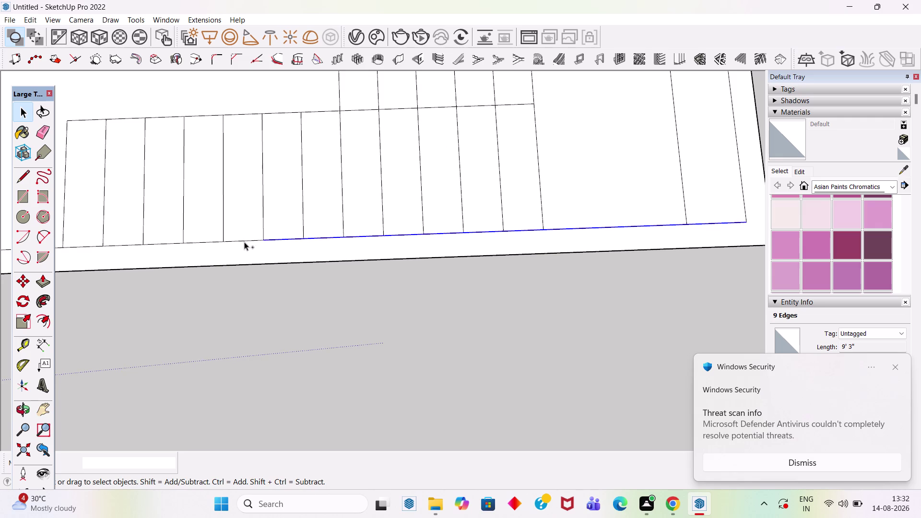
click(244, 242)
click(209, 242)
scroll(down, 3)
scroll(up, 3)
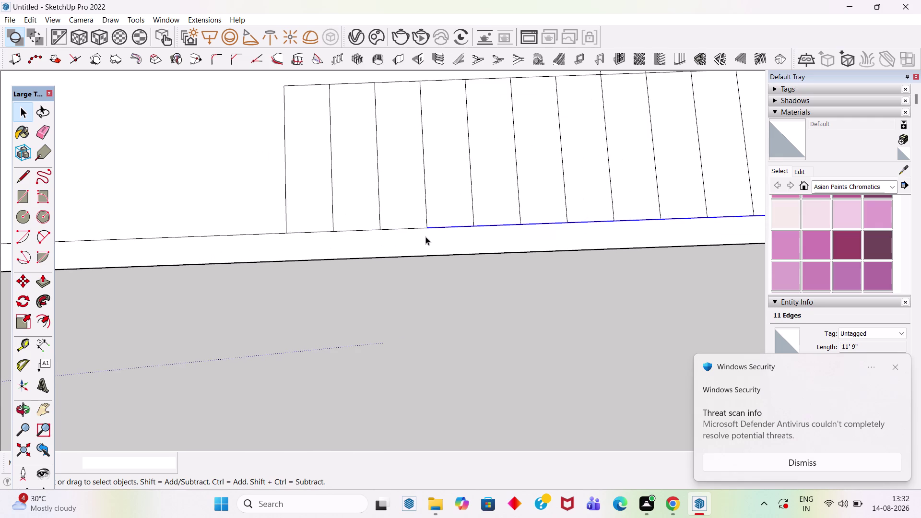
click(417, 227)
click(354, 229)
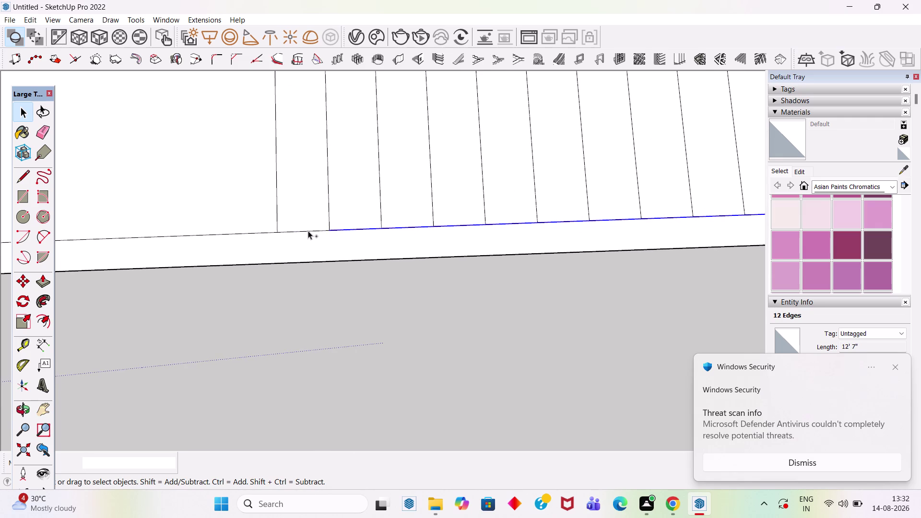
click(308, 231)
click(261, 231)
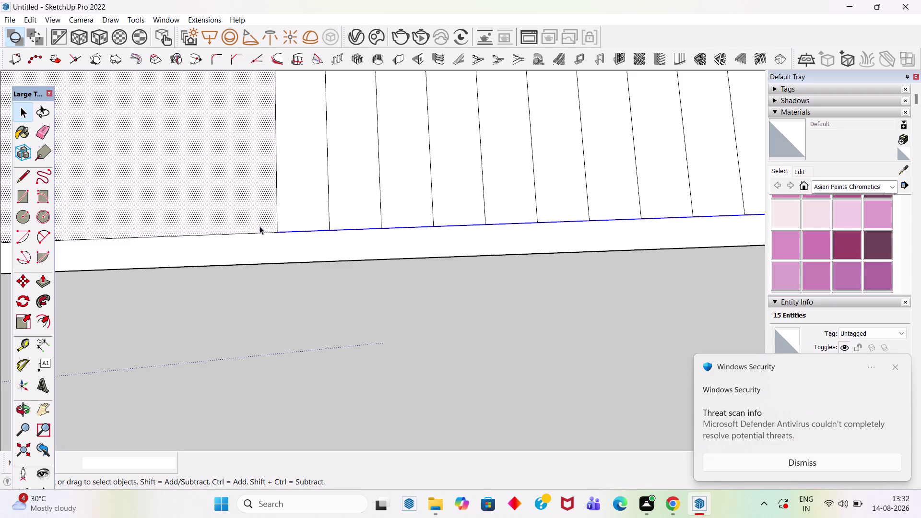
click(240, 206)
click(260, 232)
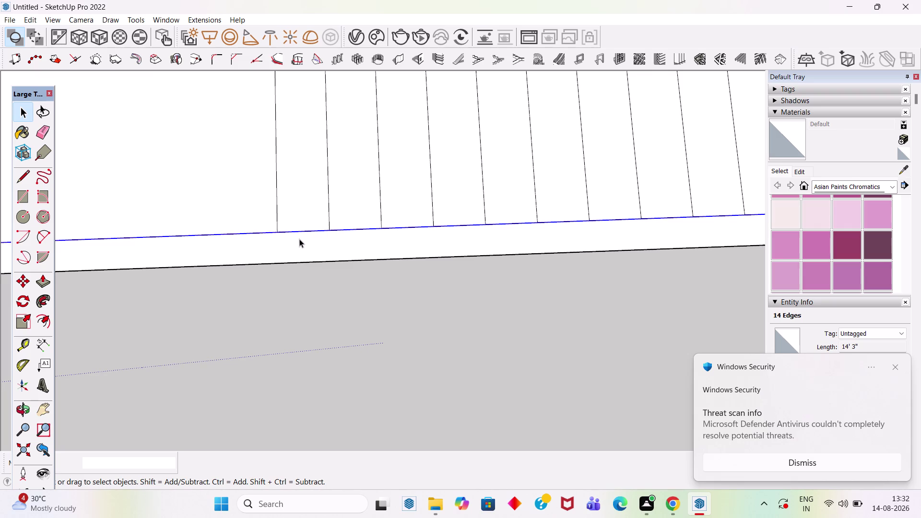
scroll(down, 3)
Move the selected bottom inner edges 1" along the green axis.
key(m)
scroll(up, 3)
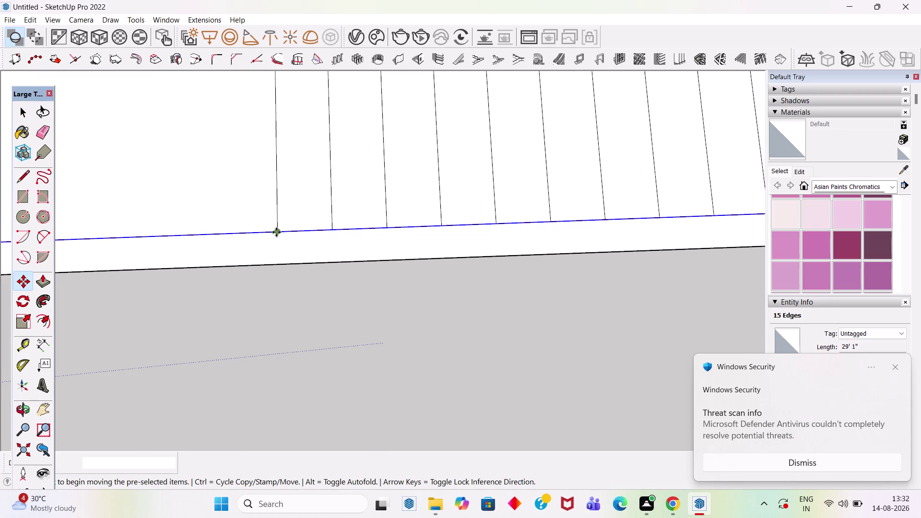
click(276, 233)
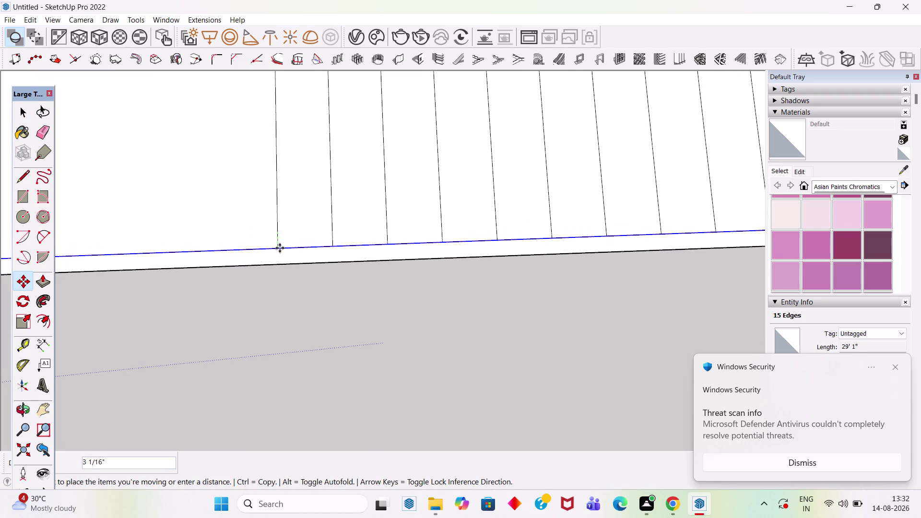
text(1")
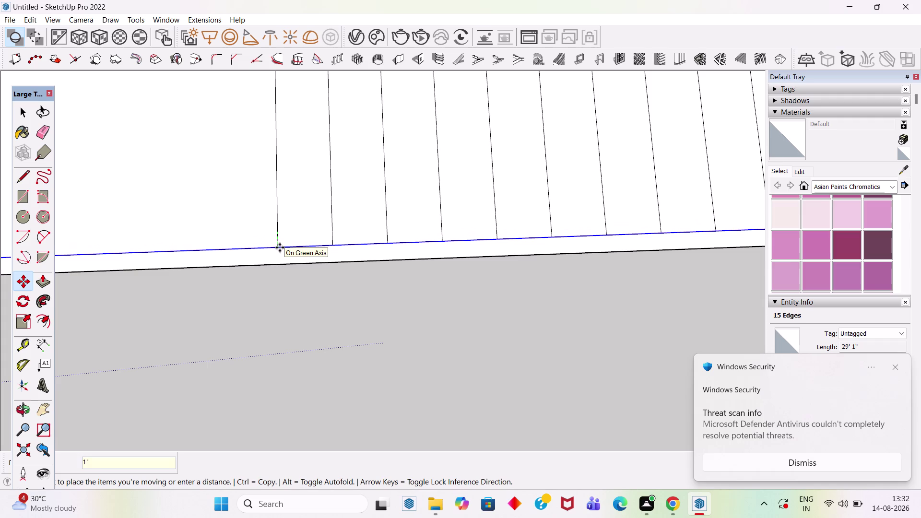
key(Return)
key(space)
scroll(down, 3)
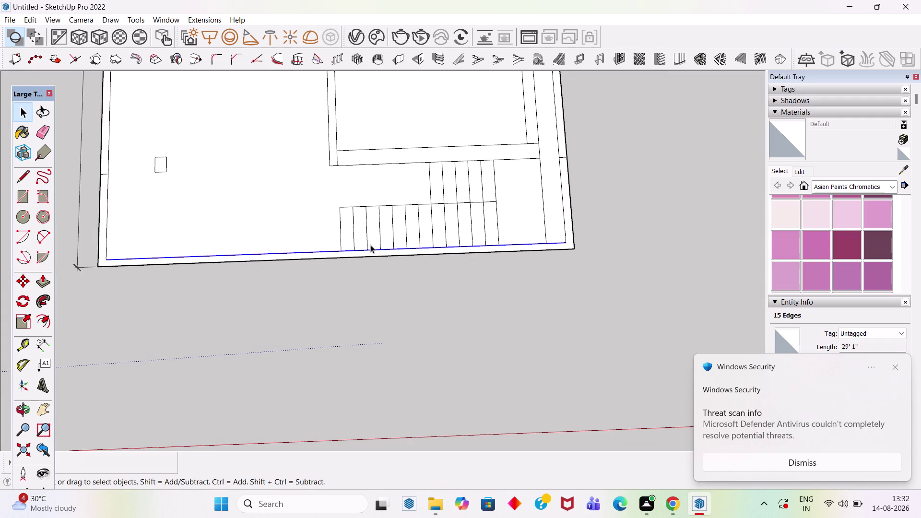
click(474, 304)
scroll(down, 3)
scroll(up, 3)
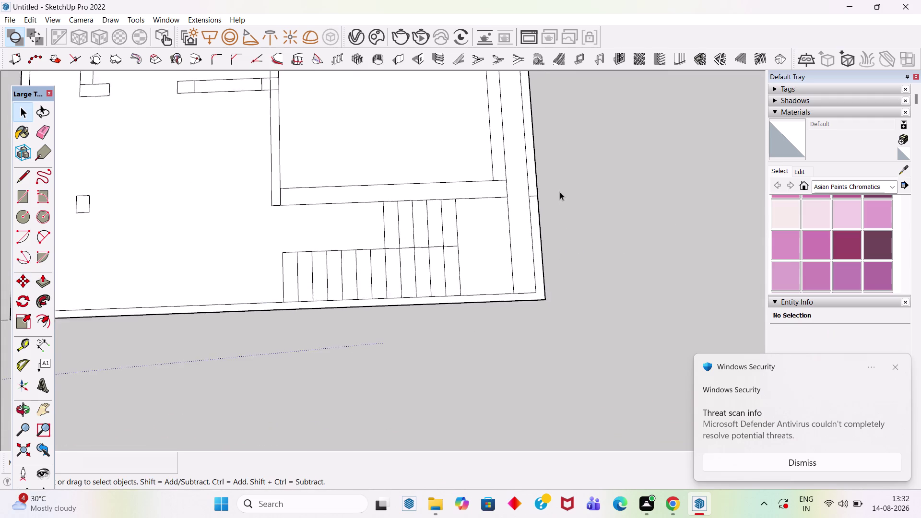
scroll(up, 3)
click(548, 186)
scroll(up, 3)
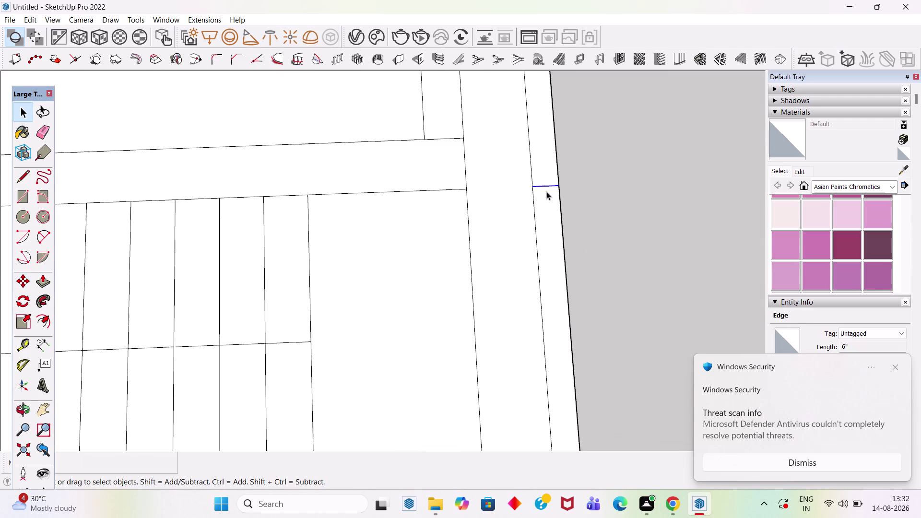
key(Delete)
scroll(down, 3)
click(612, 265)
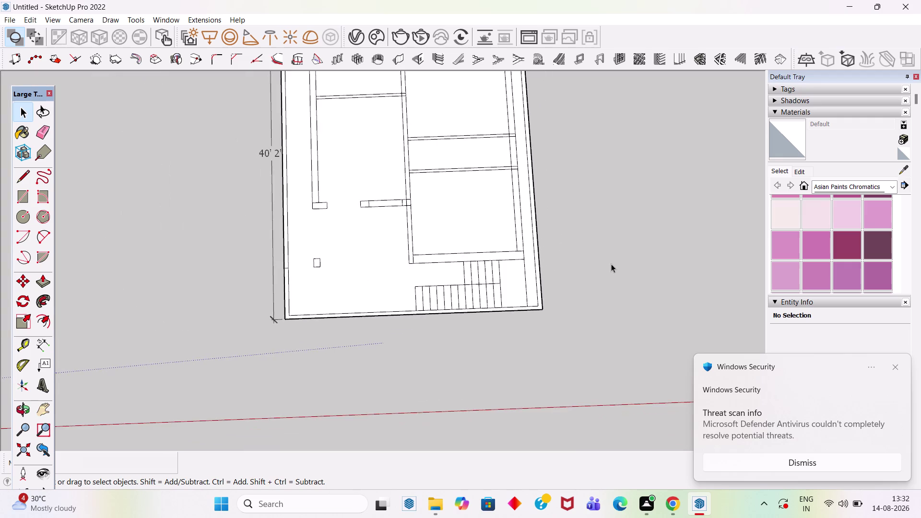
scroll(down, 3)
scroll(up, 3)
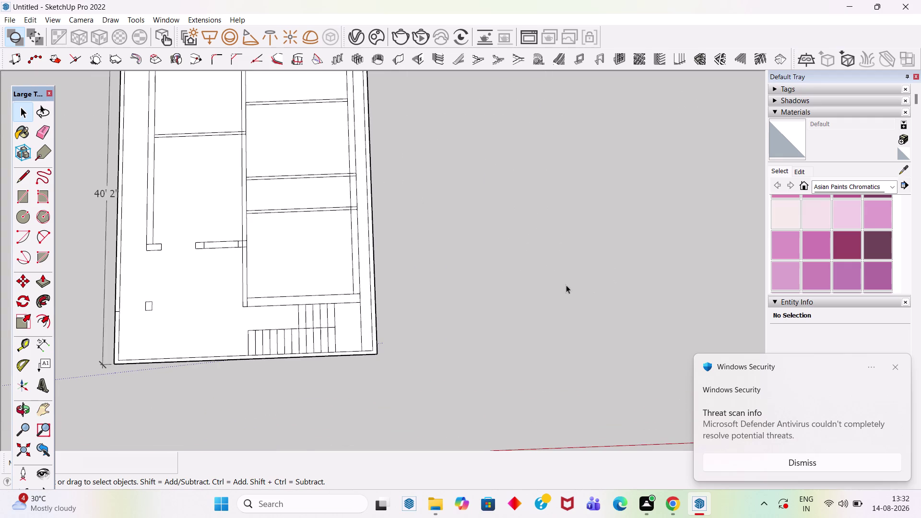
scroll(up, 3)
scroll(down, 3)
key(ctrl+z)
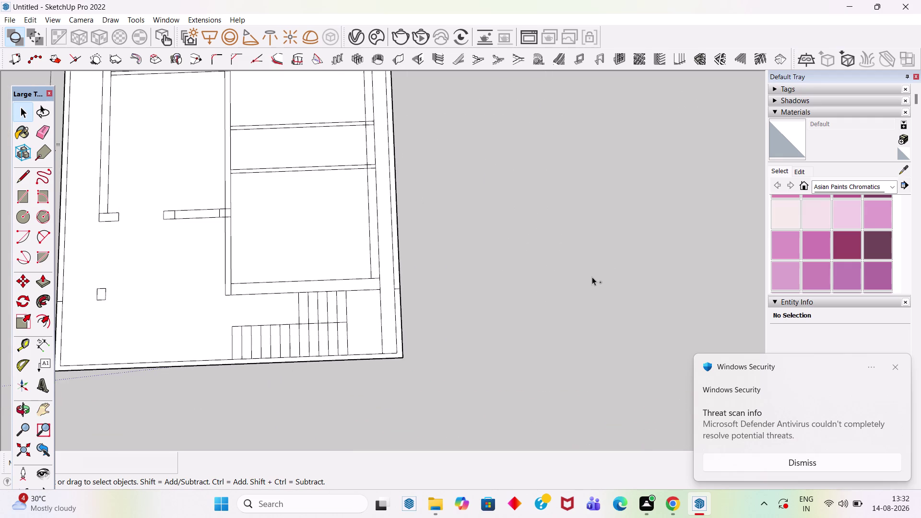
key(ctrl+z)
scroll(down, 3)
scroll(up, 3)
scroll(down, 3)
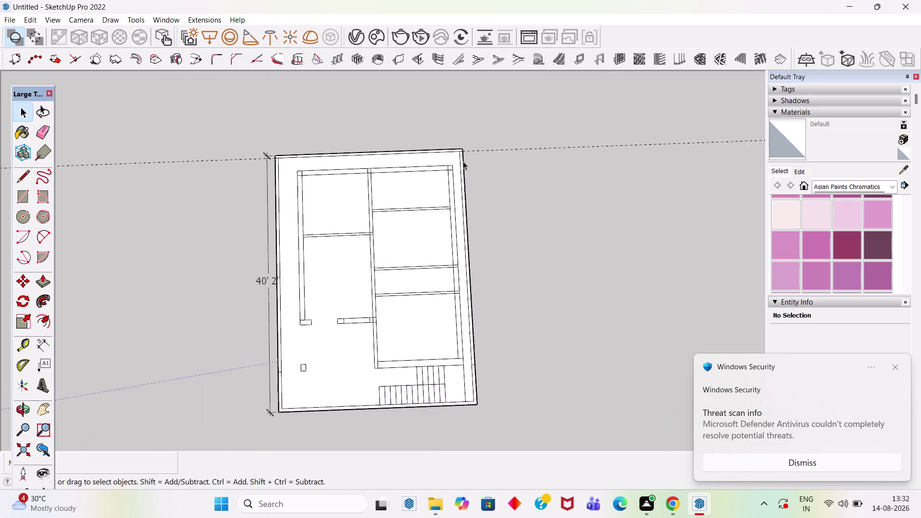
scroll(up, 3)
key(ctrl+z)
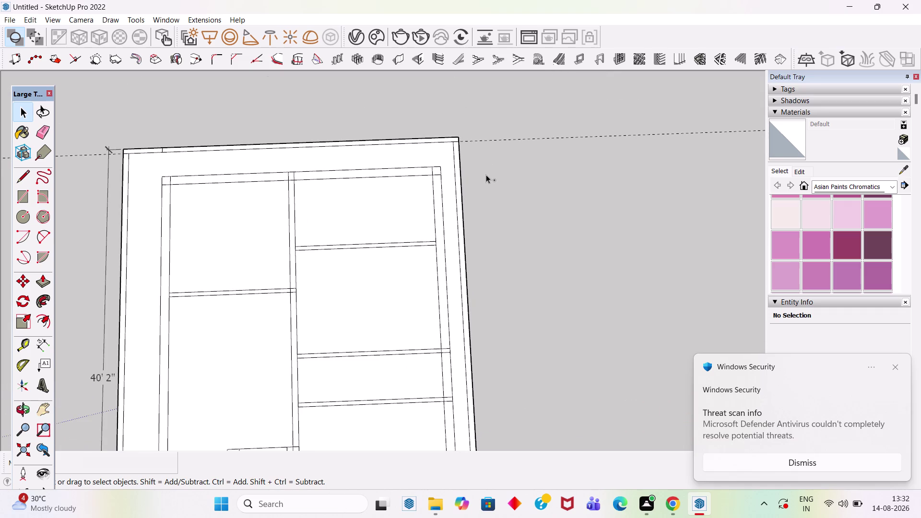
key(ctrl+z)
scroll(up, 3)
key(ctrl+z)
key(ctrl+z)
key(ctrl+z)
key(ctrl+z)
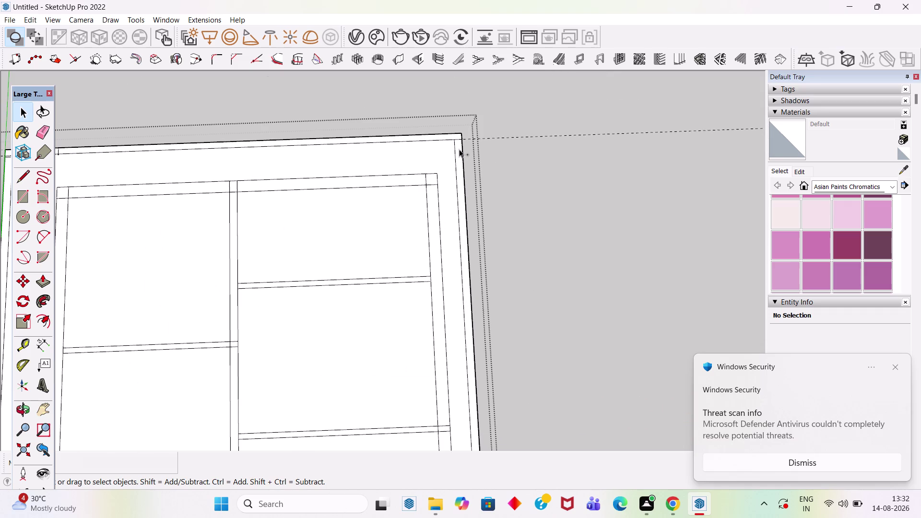
key(ctrl+z)
key(ctrl+z)
key(ctrl+z)
scroll(up, 3)
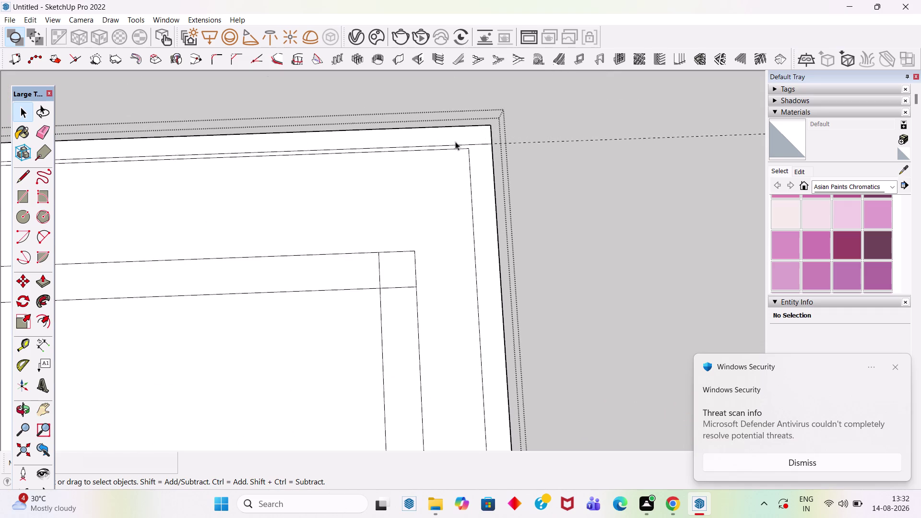
scroll(up, 3)
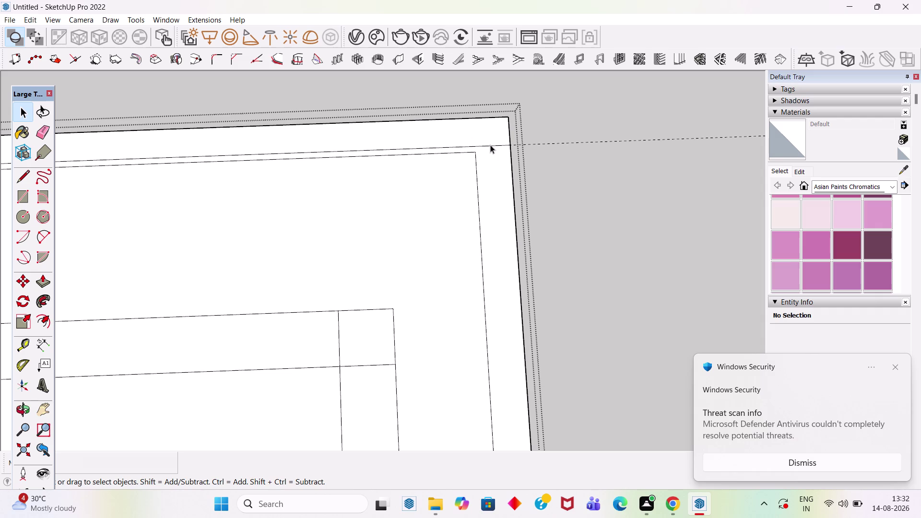
scroll(down, 3)
scroll(down, 3)
click(556, 196)
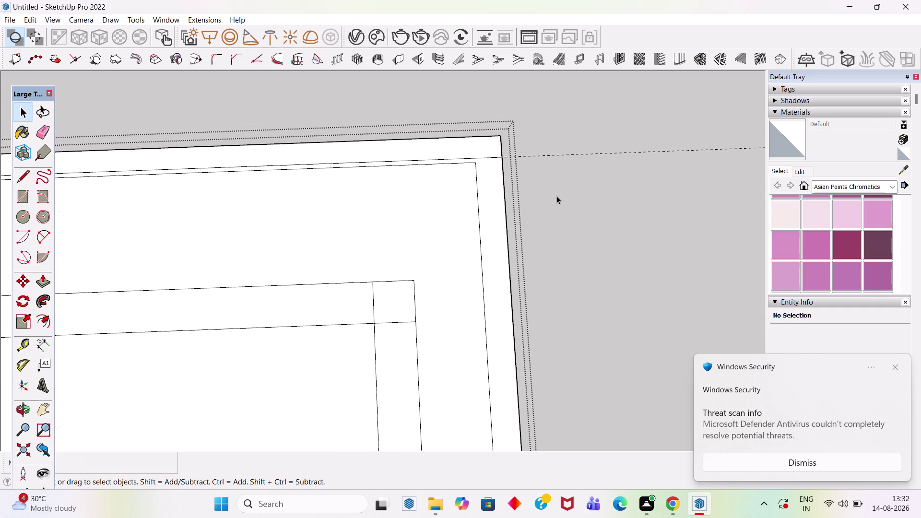
scroll(down, 3)
scroll(up, 3)
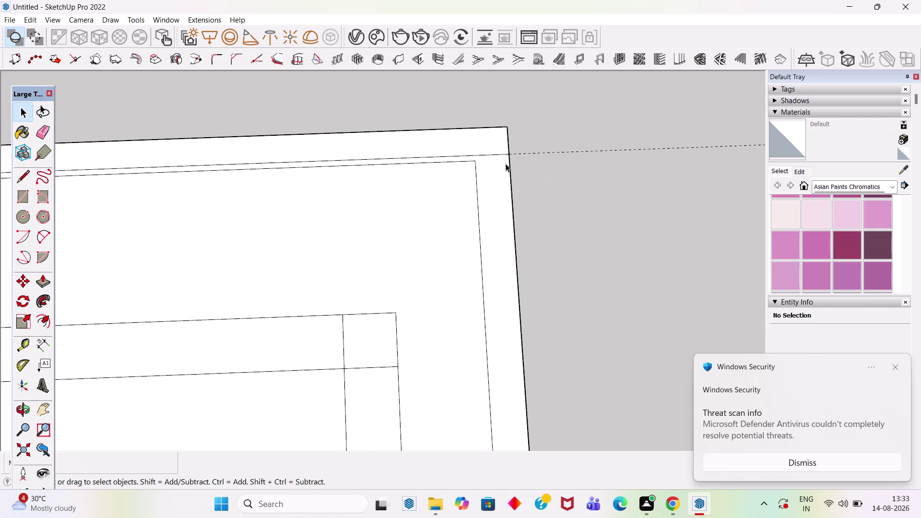
scroll(up, 3)
scroll(down, 3)
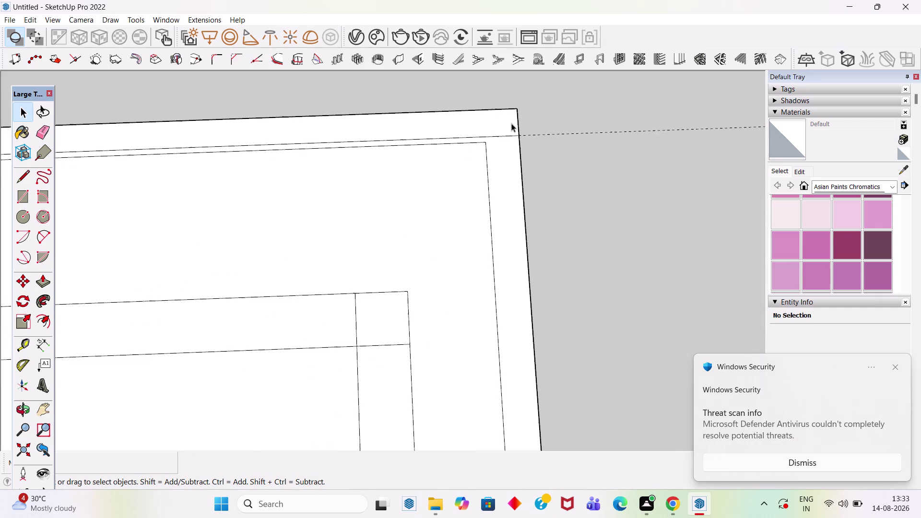
scroll(down, 3)
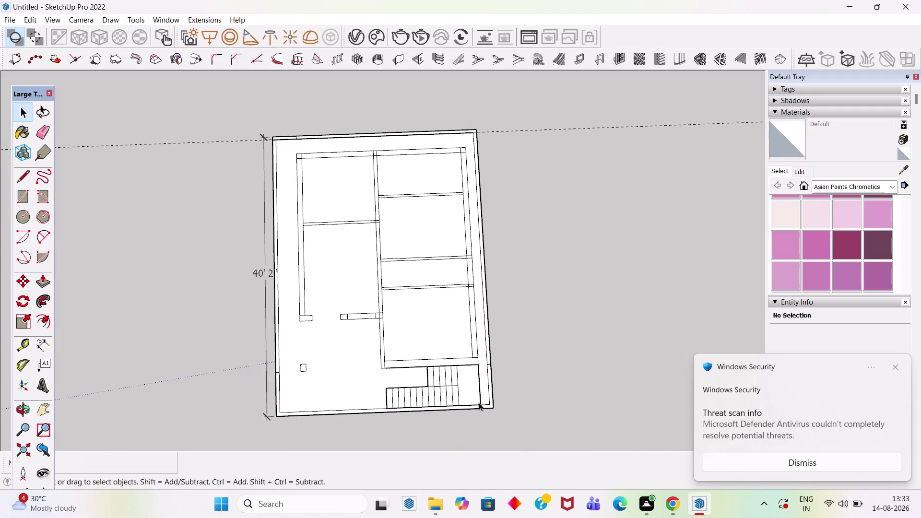
scroll(up, 3)
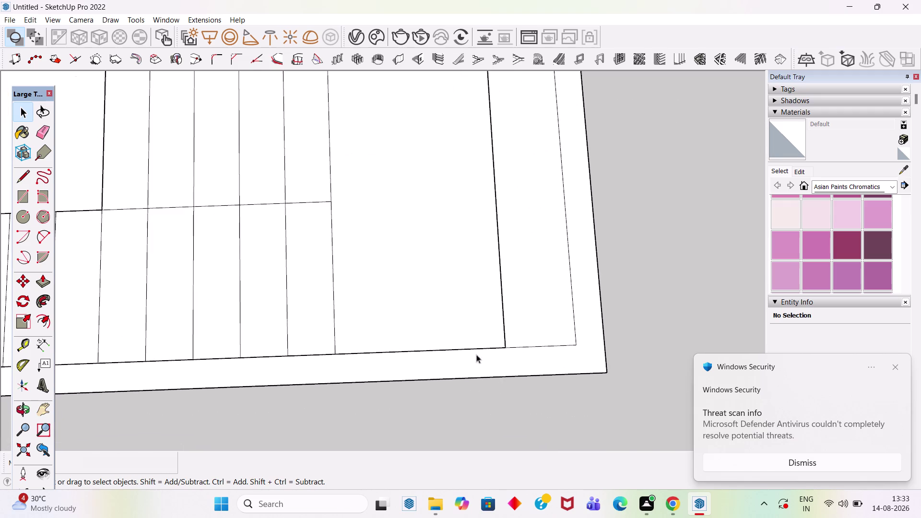
scroll(down, 3)
scroll(up, 3)
scroll(down, 3)
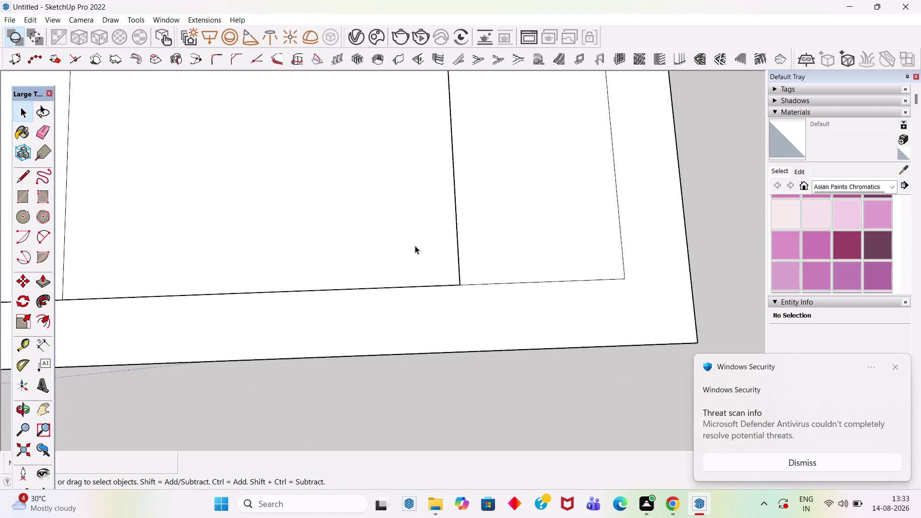
scroll(down, 3)
click(438, 253)
Explode the staircase group into loose geometry.
scroll(down, 3)
scroll(down, 3)
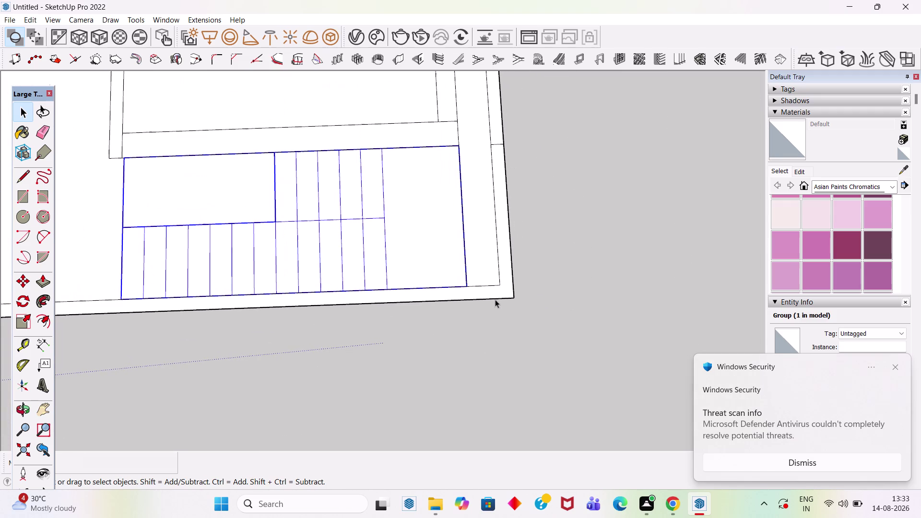
right_click(399, 258)
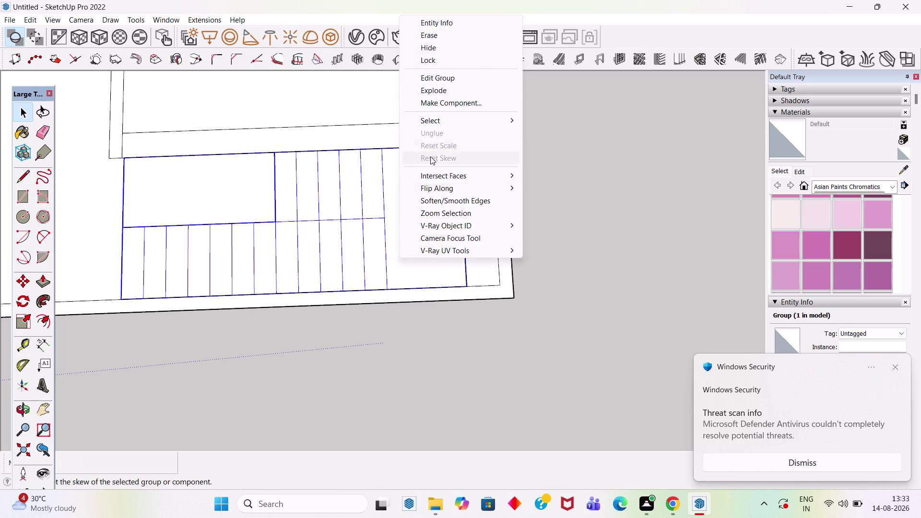
click(441, 88)
click(500, 260)
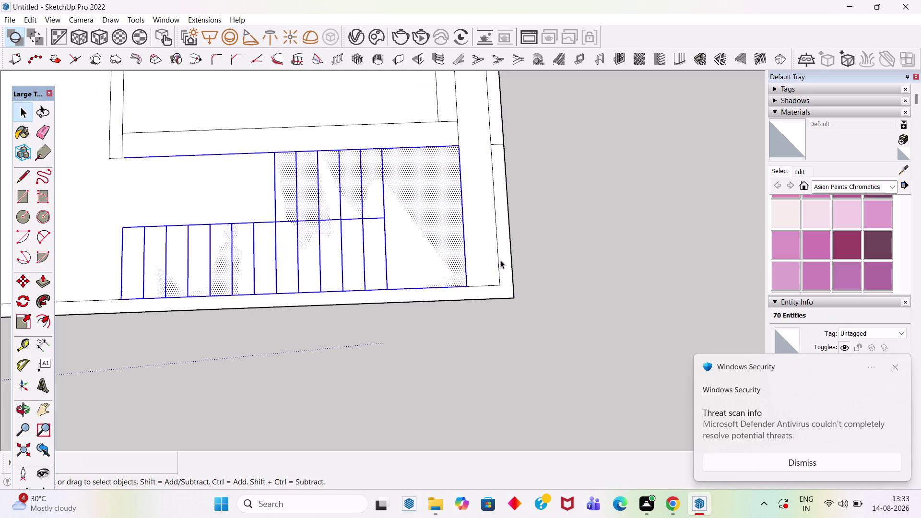
right_click(499, 264)
click(527, 97)
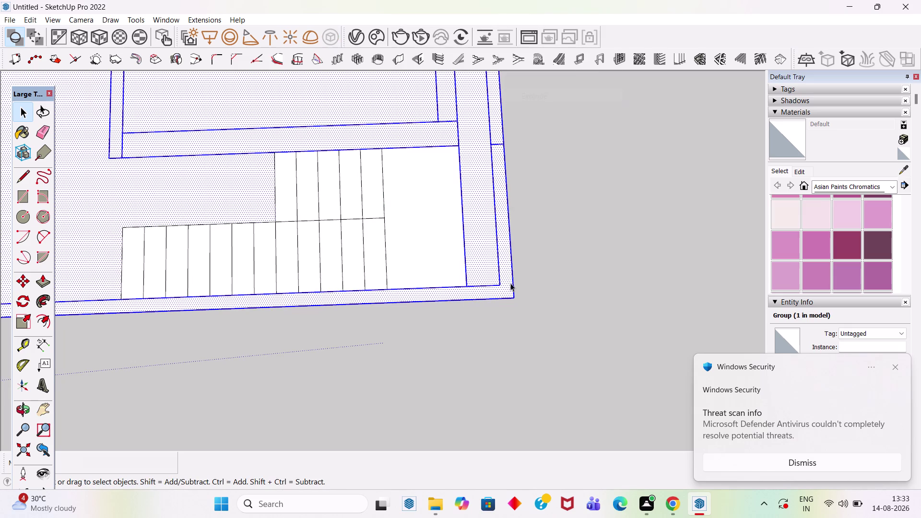
scroll(up, 3)
Move the plan's bottom outer edge 1" along the green axis.
click(506, 297)
scroll(up, 3)
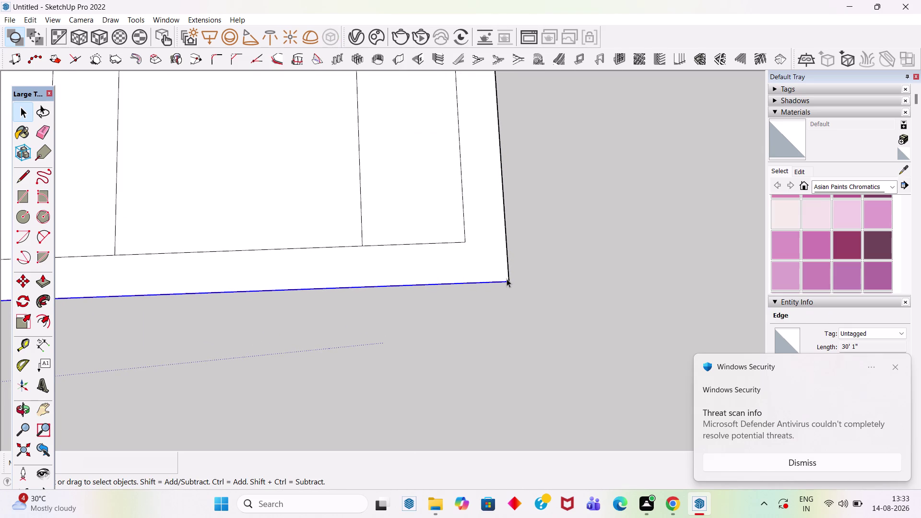
key(m)
scroll(up, 3)
click(512, 278)
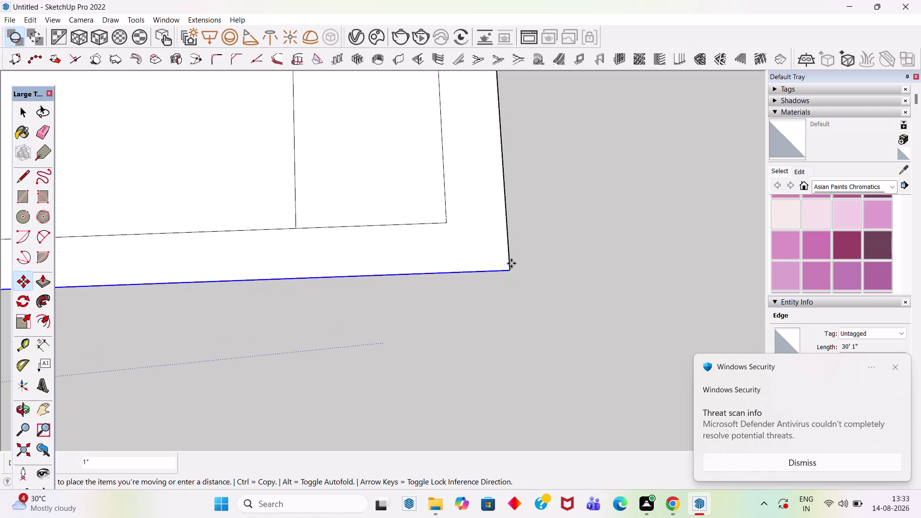
text(1)
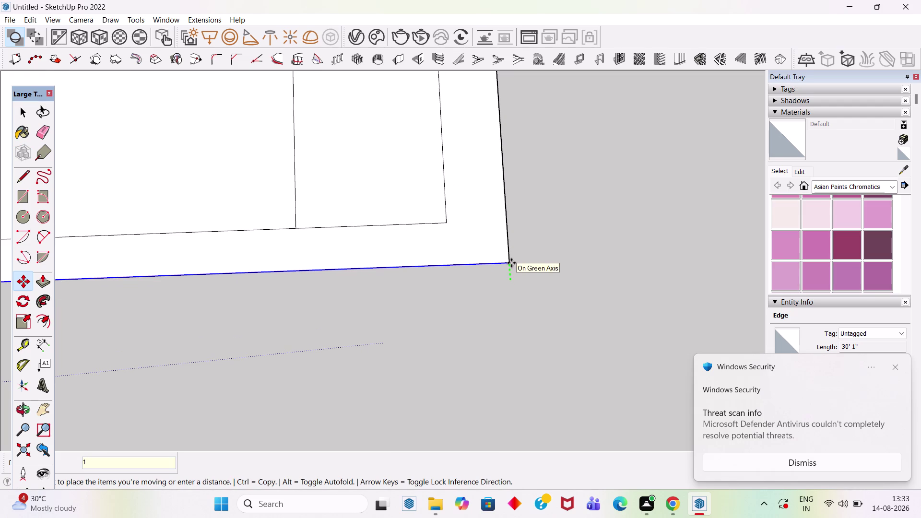
text(")
key(Return)
key(space)
scroll(down, 3)
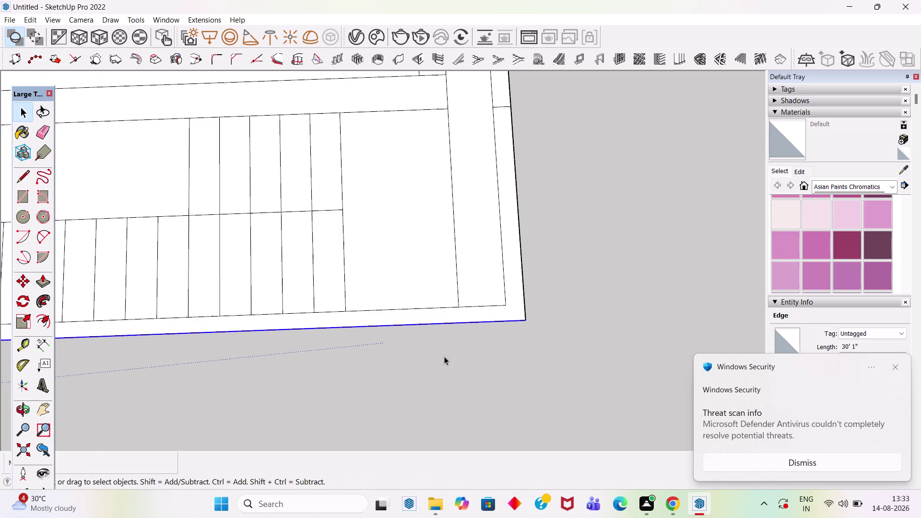
scroll(down, 3)
Move the plan's top outer edge 1" along the green axis.
scroll(up, 3)
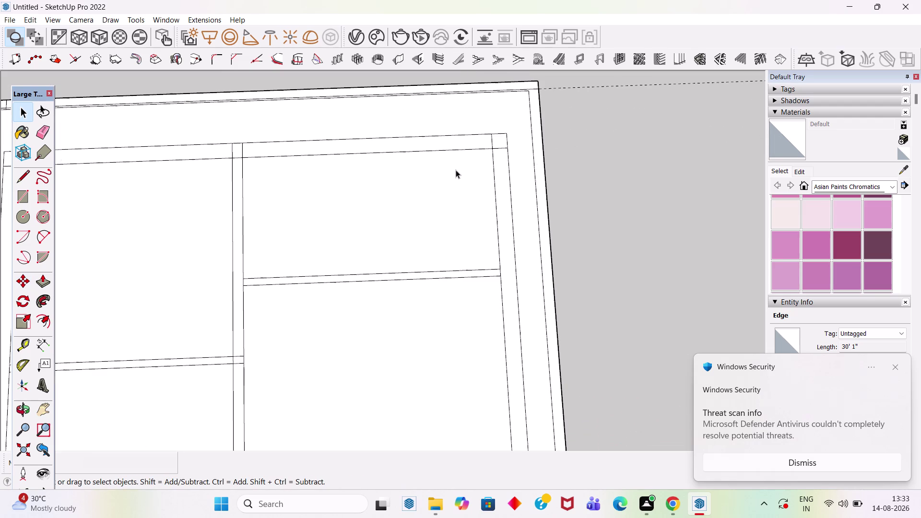
click(607, 158)
scroll(up, 3)
scroll(up, 3)
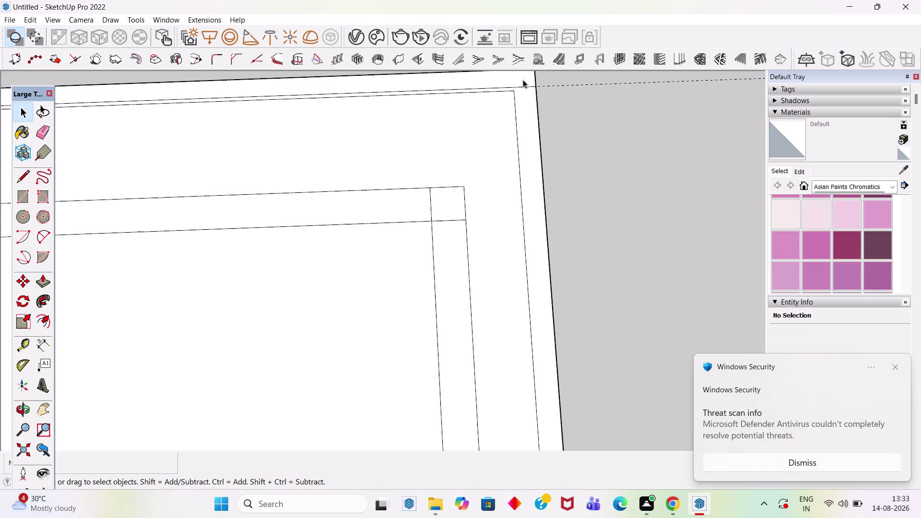
scroll(up, 3)
scroll(down, 3)
scroll(up, 3)
scroll(up, 3)
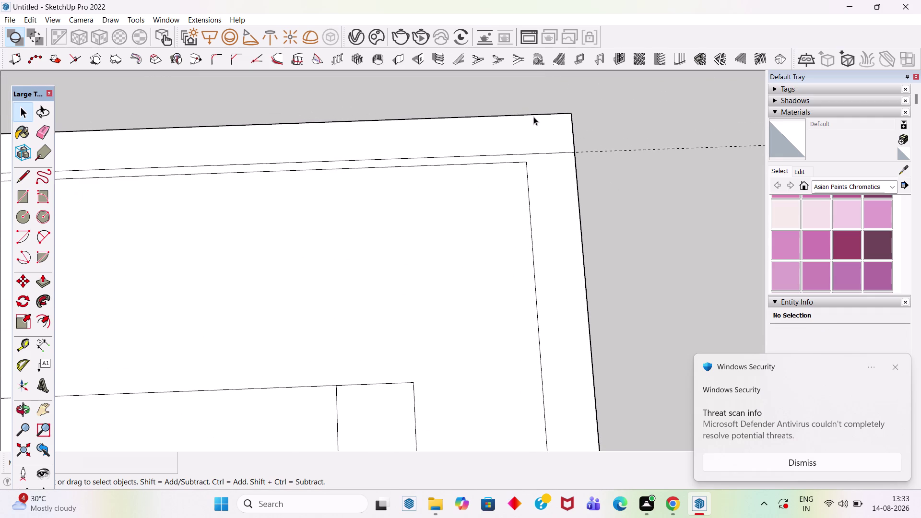
click(537, 114)
scroll(up, 3)
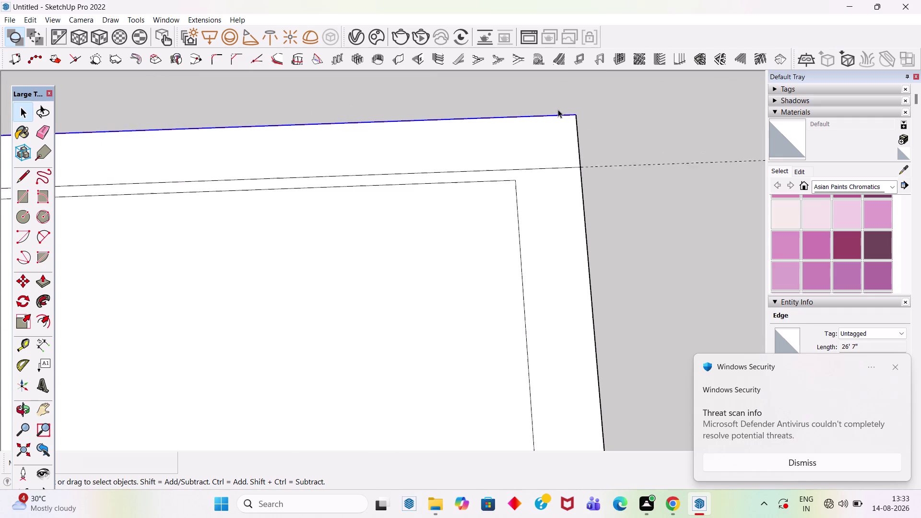
scroll(up, 3)
key(m)
click(588, 113)
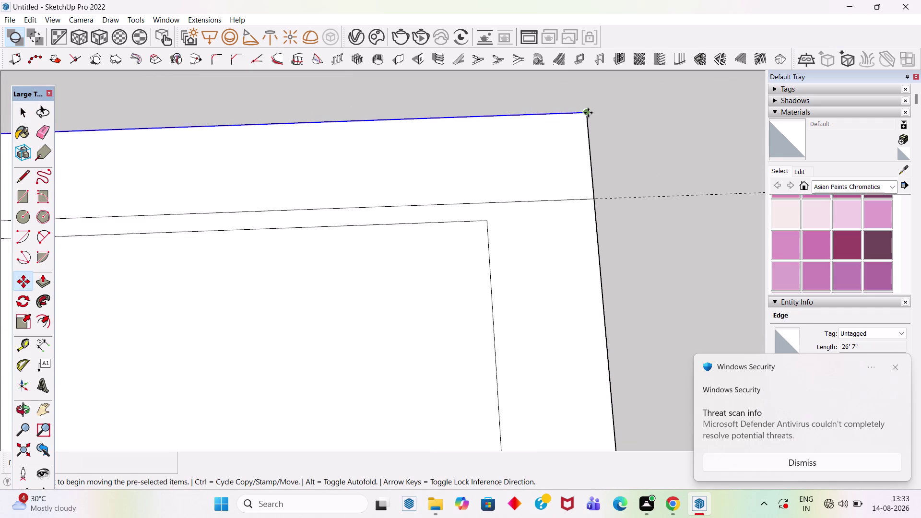
text(1)
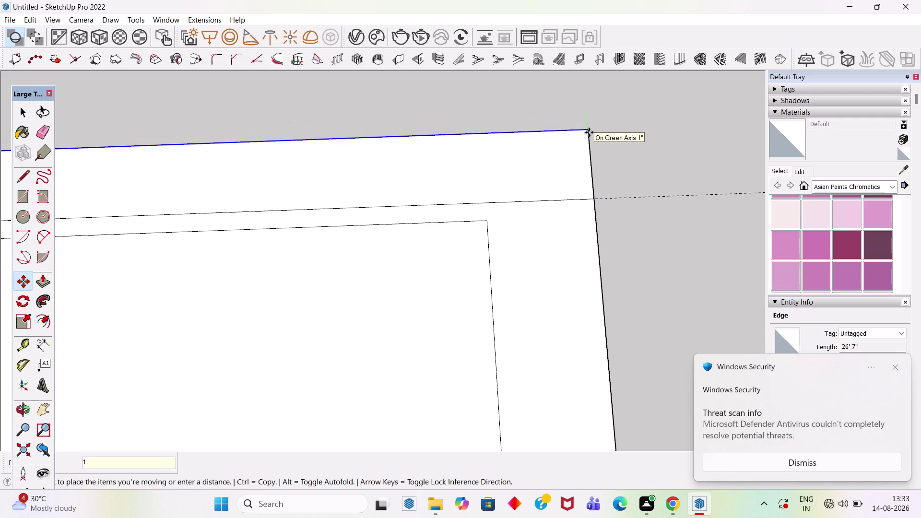
text(")
key(Return)
key(space)
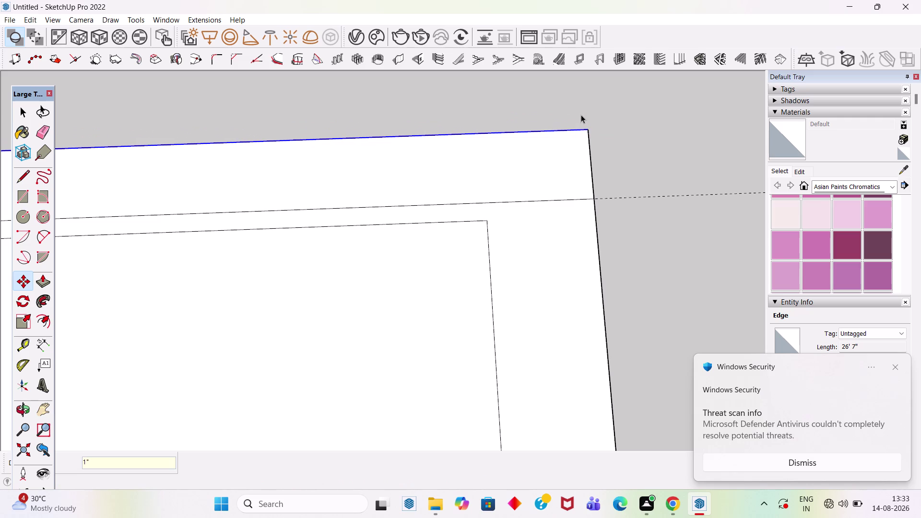
scroll(down, 3)
scroll(down, 3)
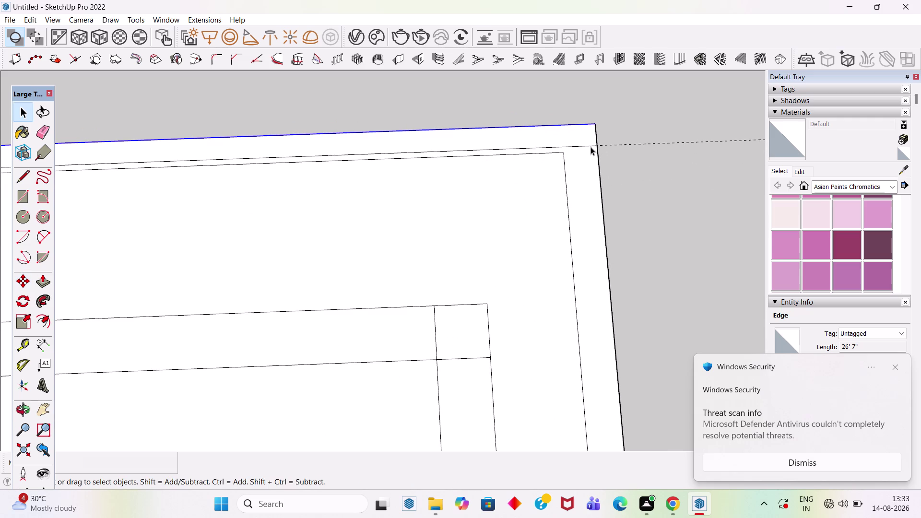
Check a short edge segment along the top boundary and erase it.
click(589, 145)
key(Delete)
scroll(down, 3)
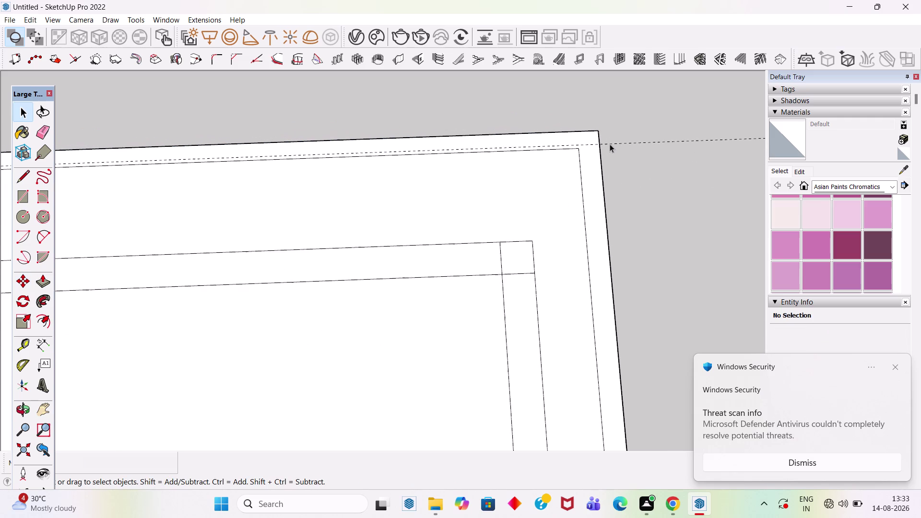
scroll(down, 3)
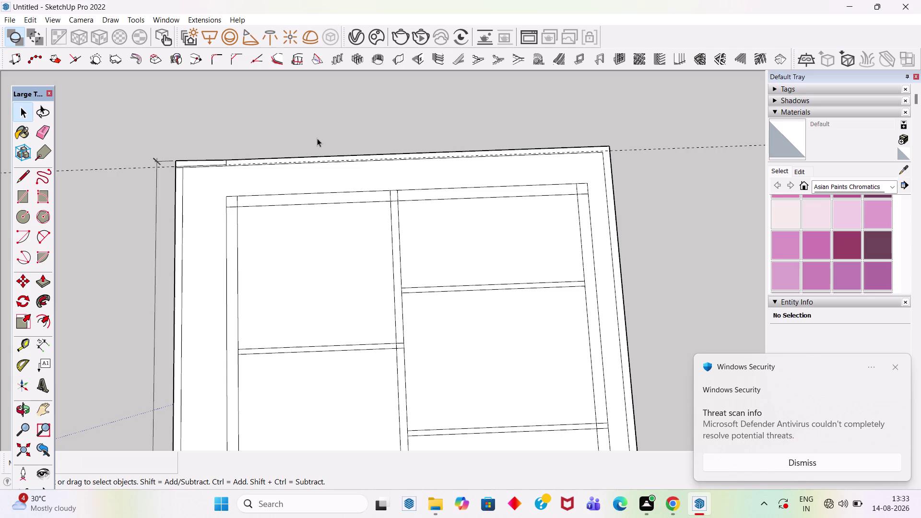
click(317, 138)
scroll(up, 3)
scroll(up, 3)
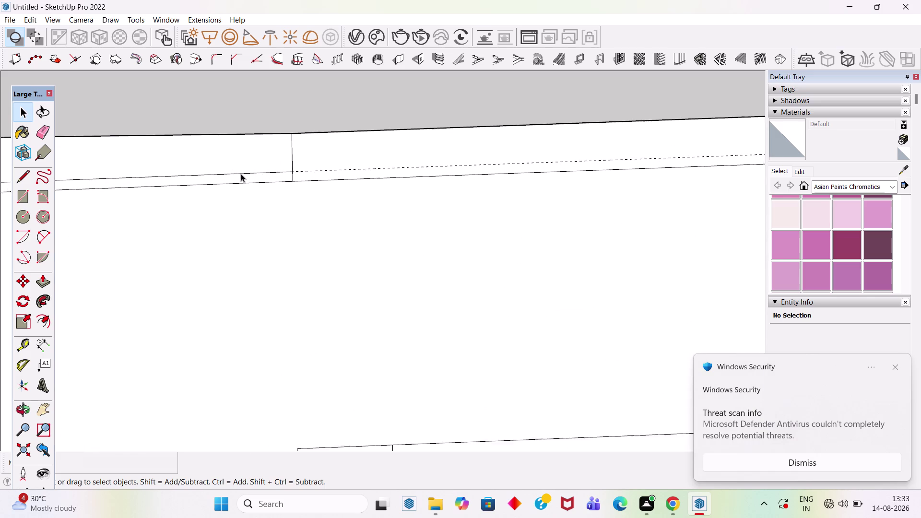
scroll(up, 3)
click(361, 181)
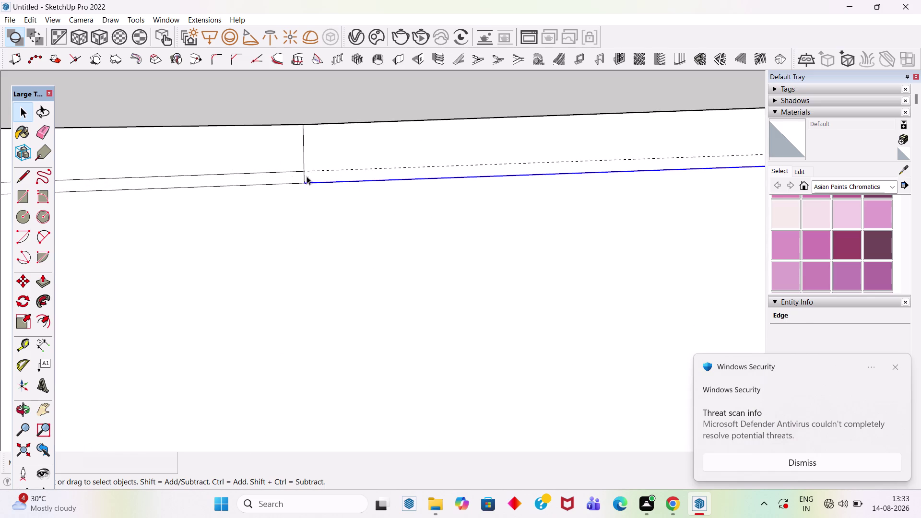
click(287, 171)
key(Delete)
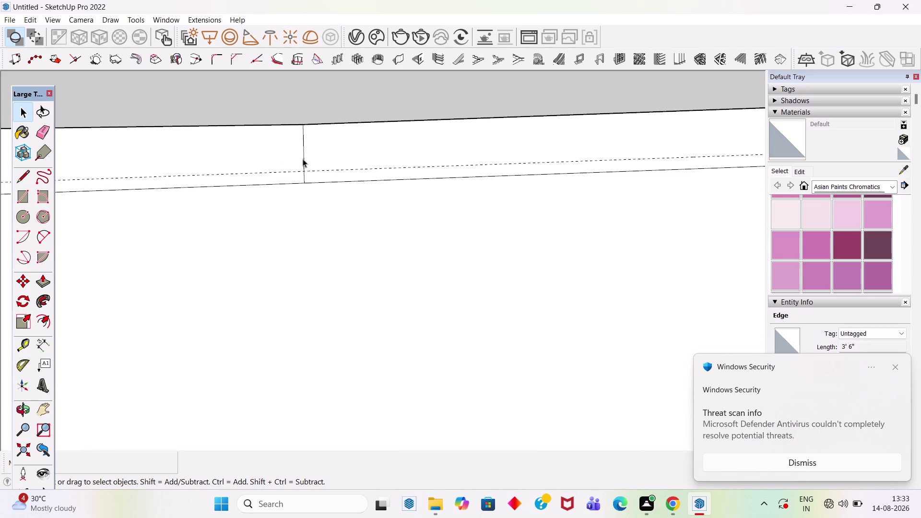
click(302, 158)
key(Delete)
Erase the old 40' 1" vertical dimension on the left side.
scroll(down, 3)
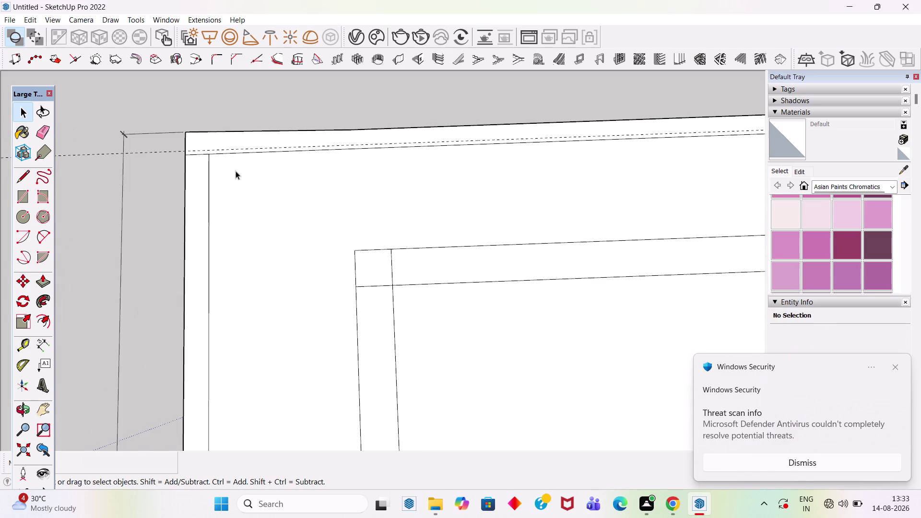
scroll(down, 3)
click(334, 108)
scroll(down, 3)
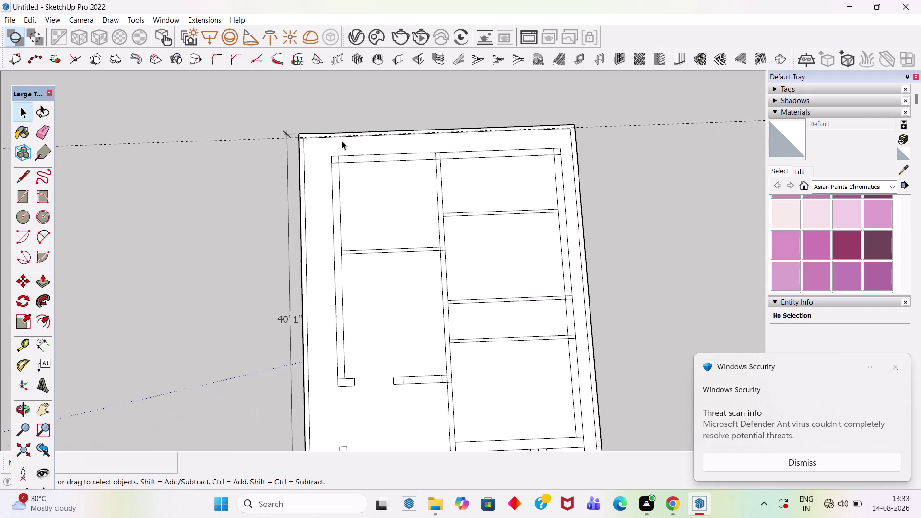
scroll(up, 3)
scroll(down, 3)
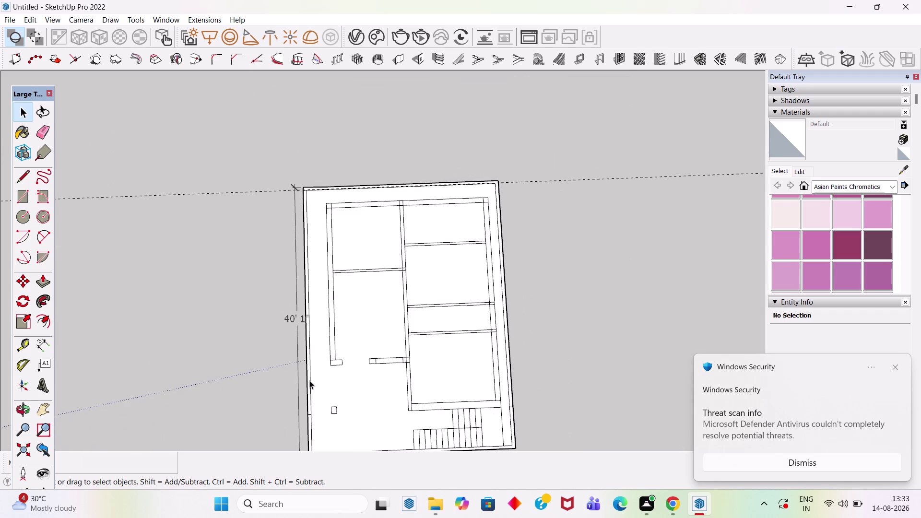
scroll(down, 3)
scroll(up, 3)
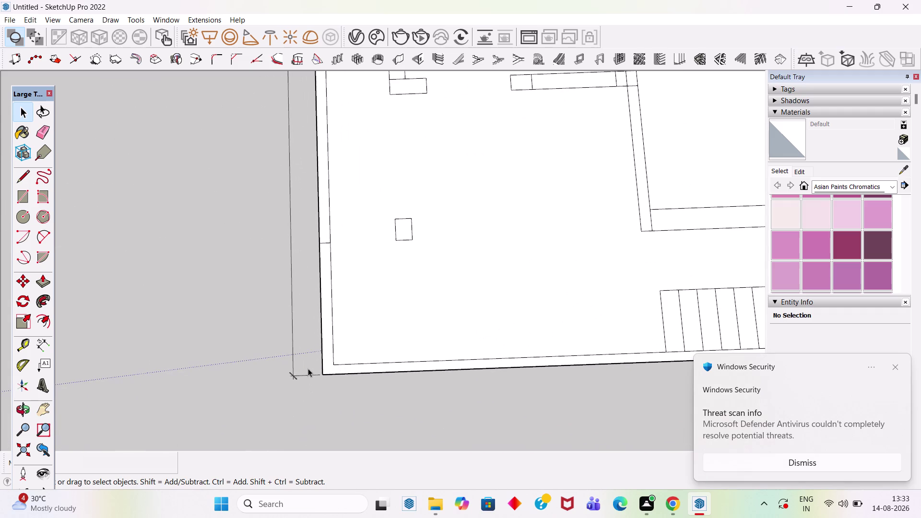
click(291, 375)
click(291, 375)
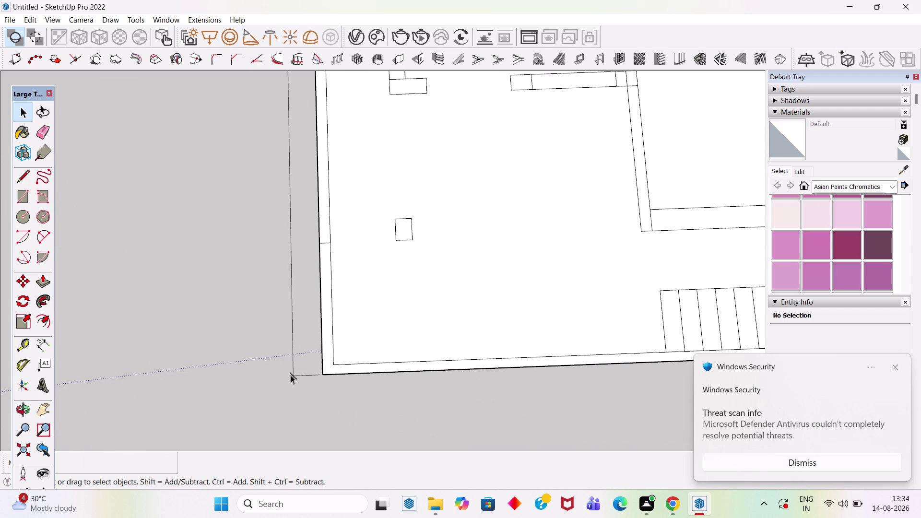
click(293, 374)
key(Delete)
Dimension the left boundary side, from bottom-left to top-left corner, as 40' 1".
scroll(down, 3)
scroll(down, 3)
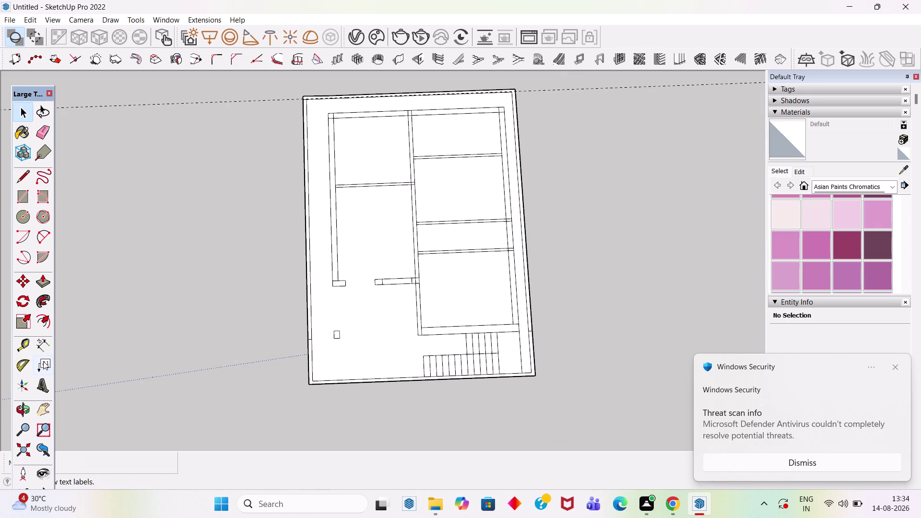
click(43, 347)
click(307, 384)
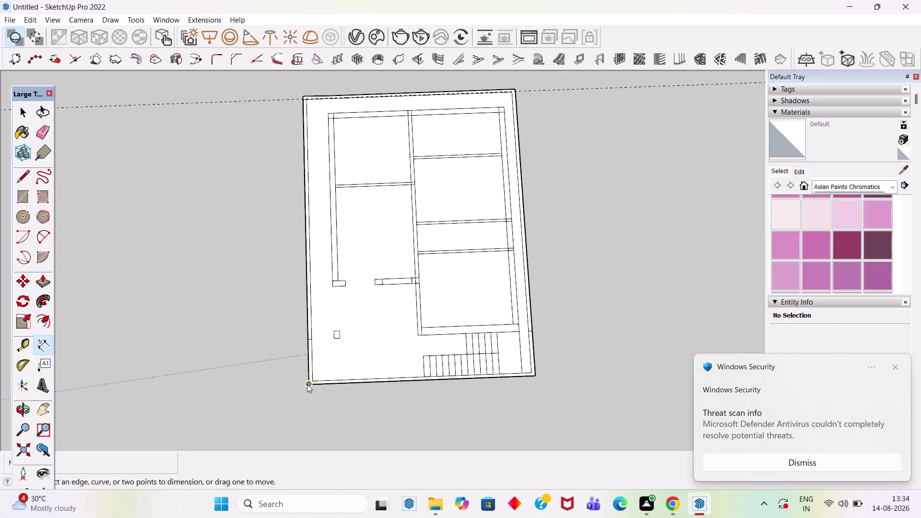
scroll(down, 3)
scroll(up, 3)
scroll(up, 3)
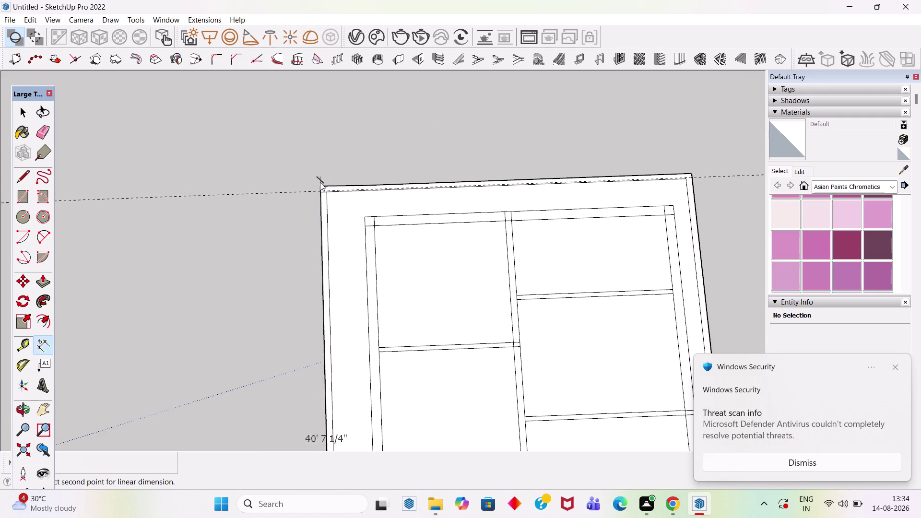
click(320, 187)
click(296, 206)
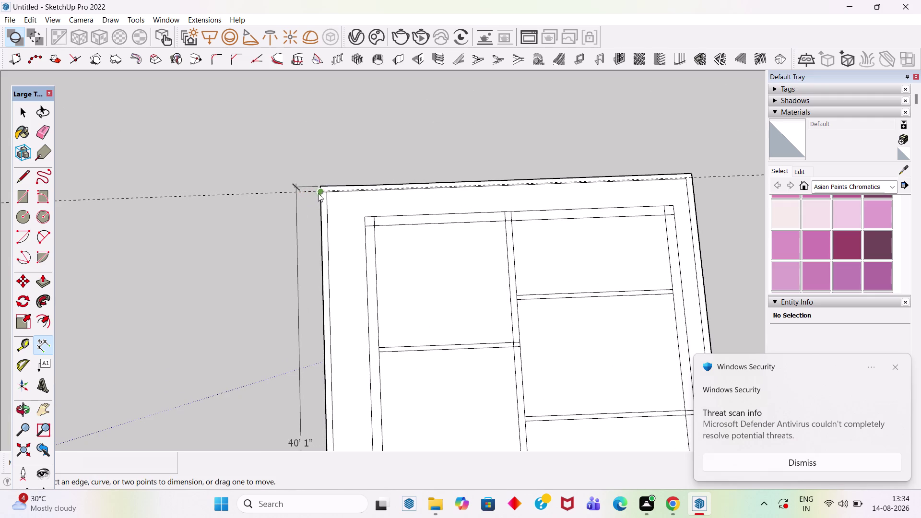
Dimension the top edge as 30' 1" above the plan, then return to Select.
click(321, 185)
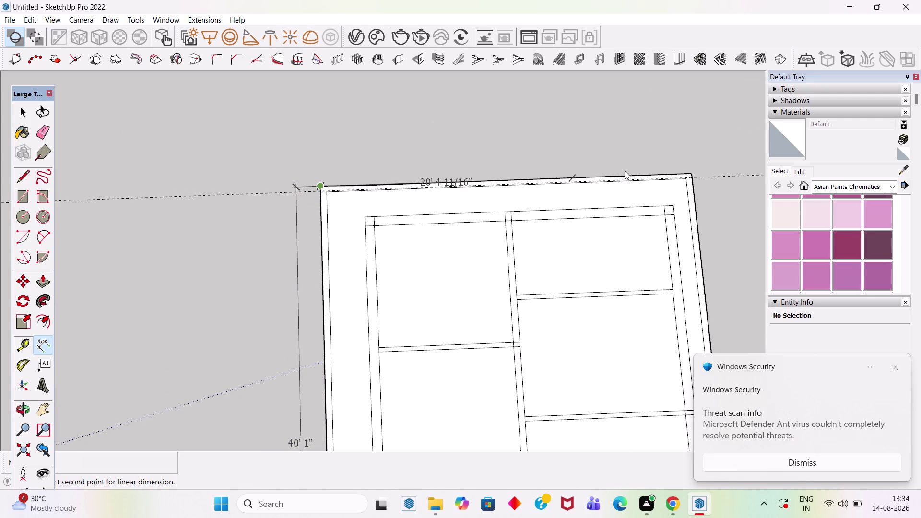
click(689, 173)
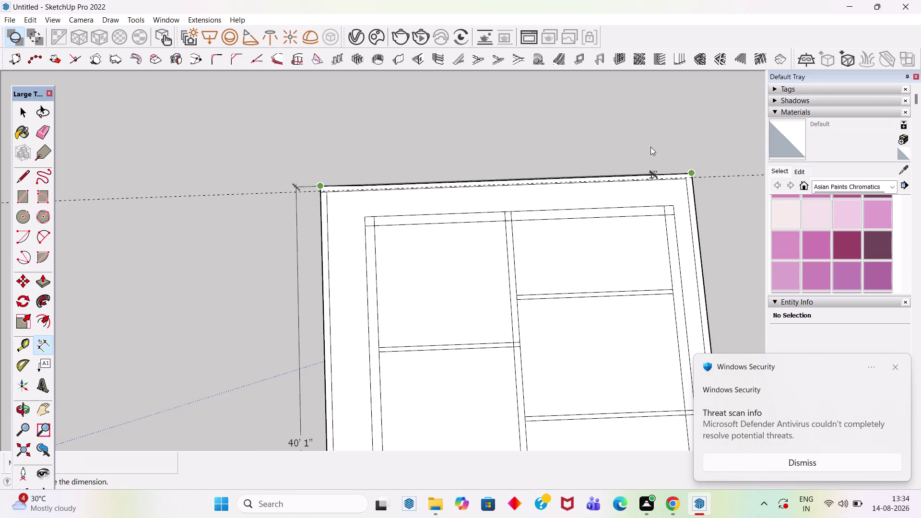
click(664, 143)
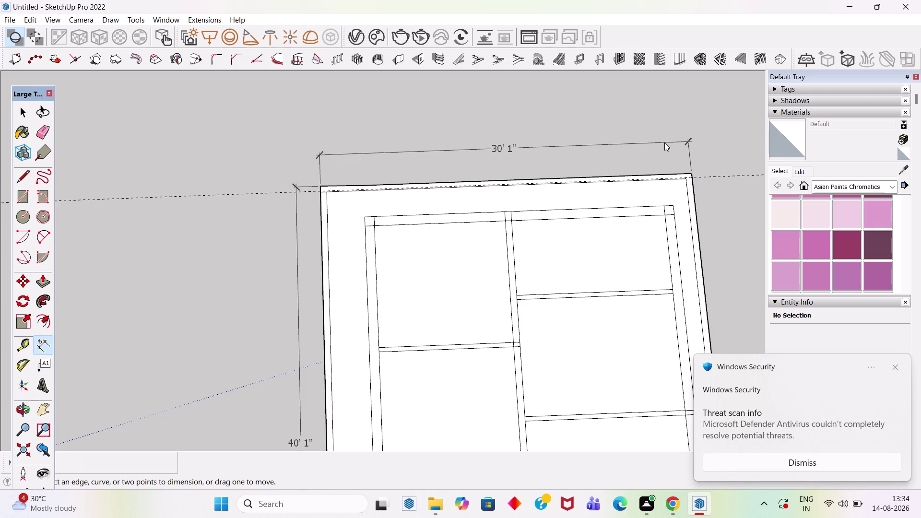
key(space)
scroll(down, 3)
scroll(down, 3)
scroll(up, 3)
scroll(up, 3)
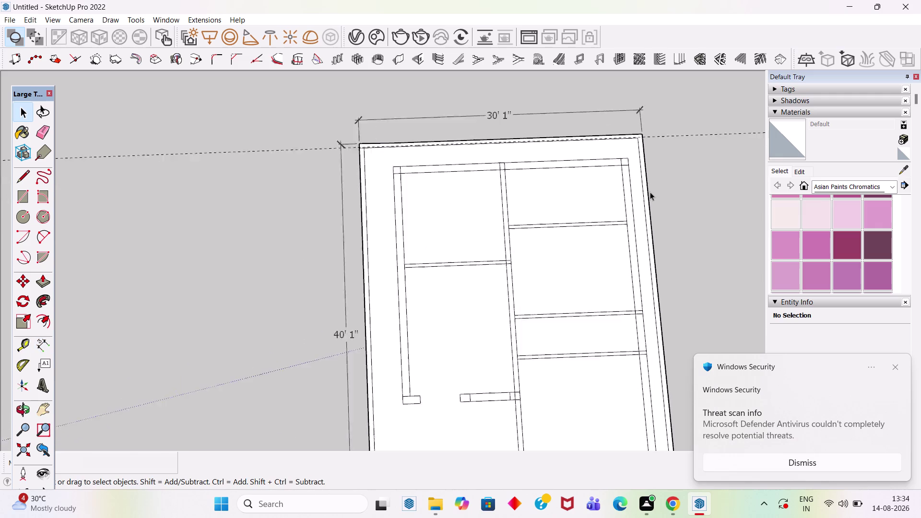
scroll(up, 3)
scroll(down, 3)
scroll(down, 3)
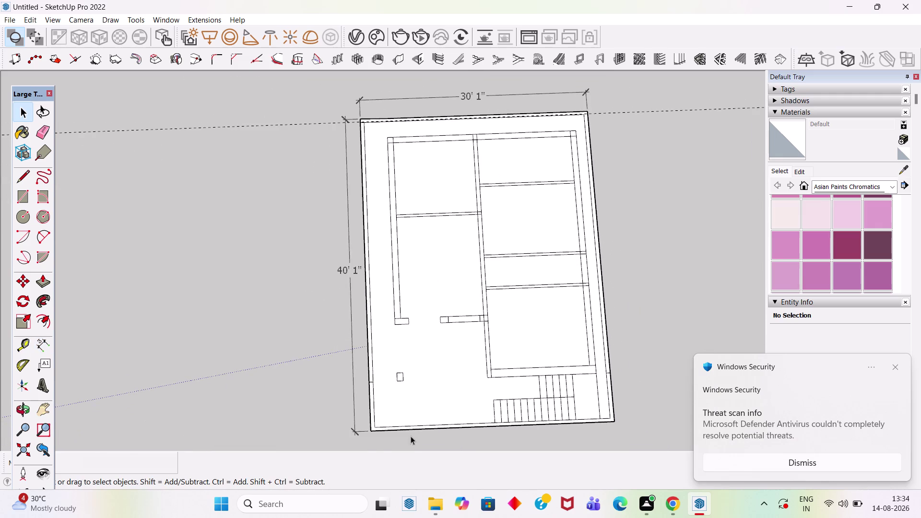
scroll(up, 3)
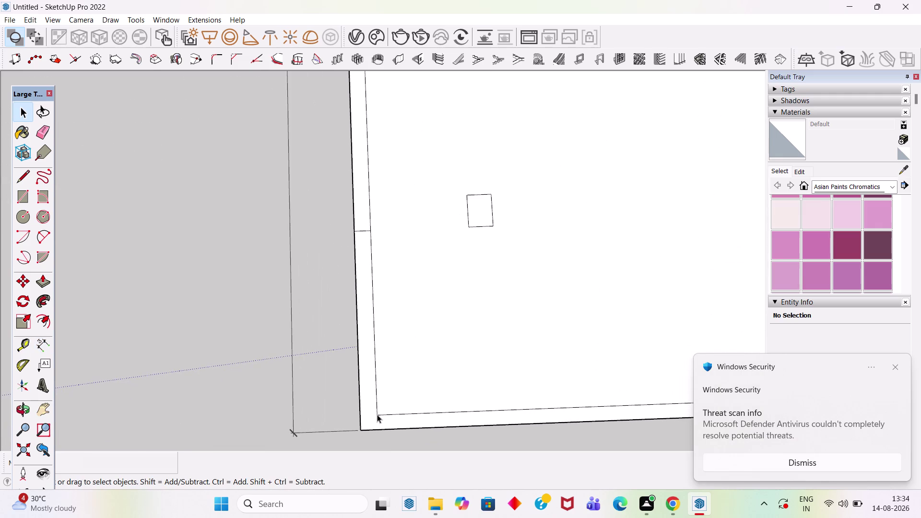
scroll(up, 3)
key(space)
Start a wall-thickness dimension from the inner bottom-left corner, then cancel it.
click(375, 415)
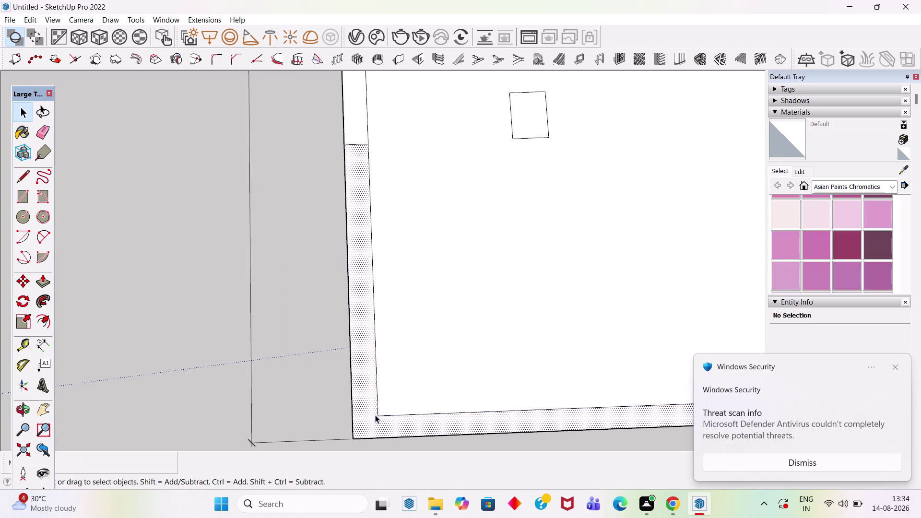
click(42, 344)
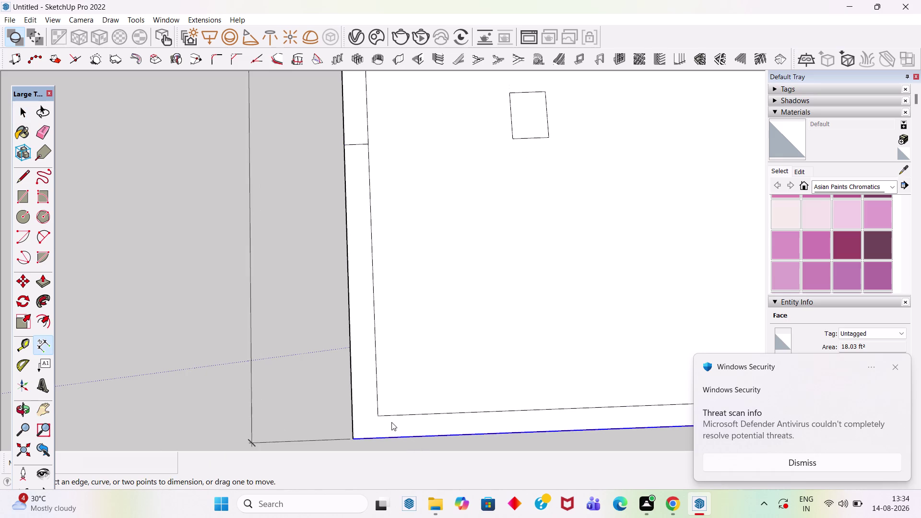
click(378, 416)
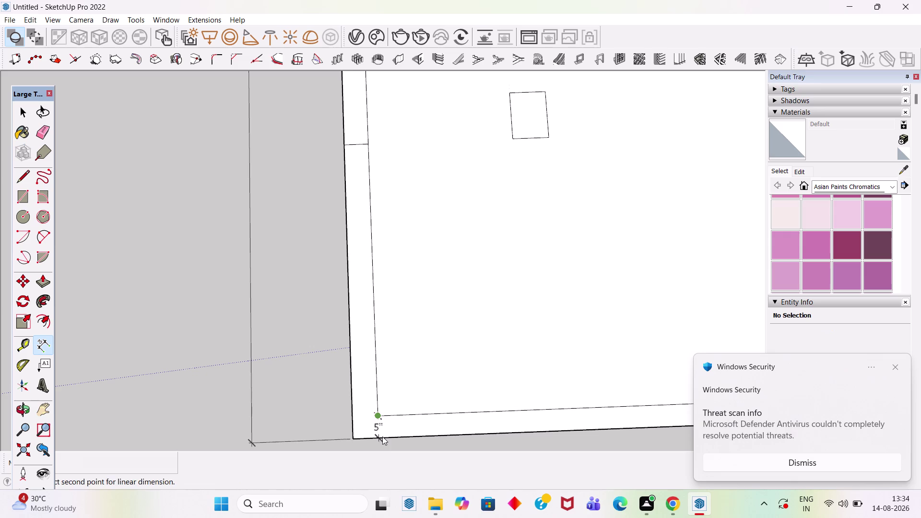
key(Escape)
key(space)
key(space)
key(space)
scroll(down, 3)
key(space)
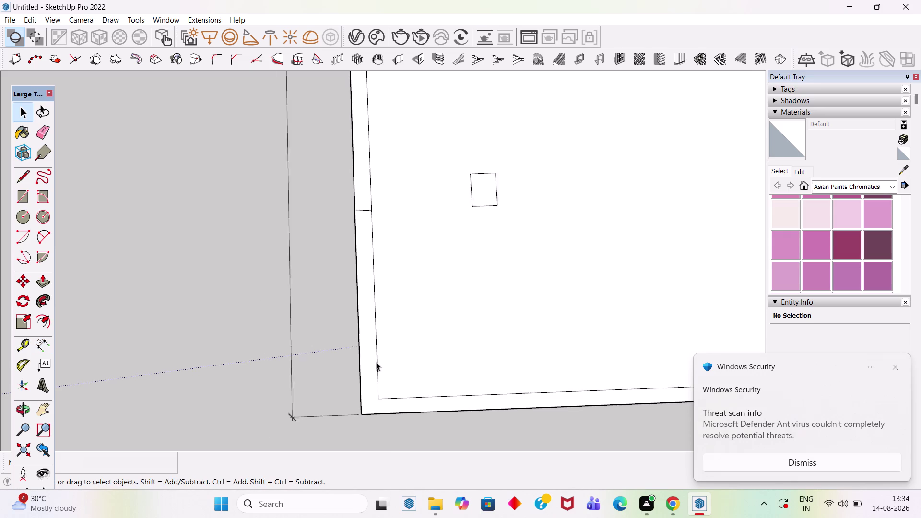
scroll(down, 3)
key(space)
key(space)
scroll(up, 3)
Move the bottom boundary edge 0.5" along green, making the length 40' 1/2".
click(403, 403)
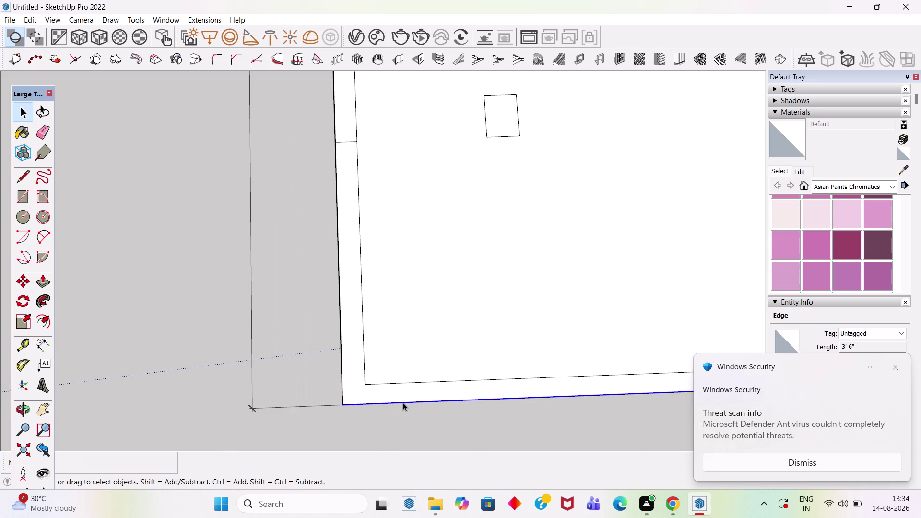
key(m)
click(343, 406)
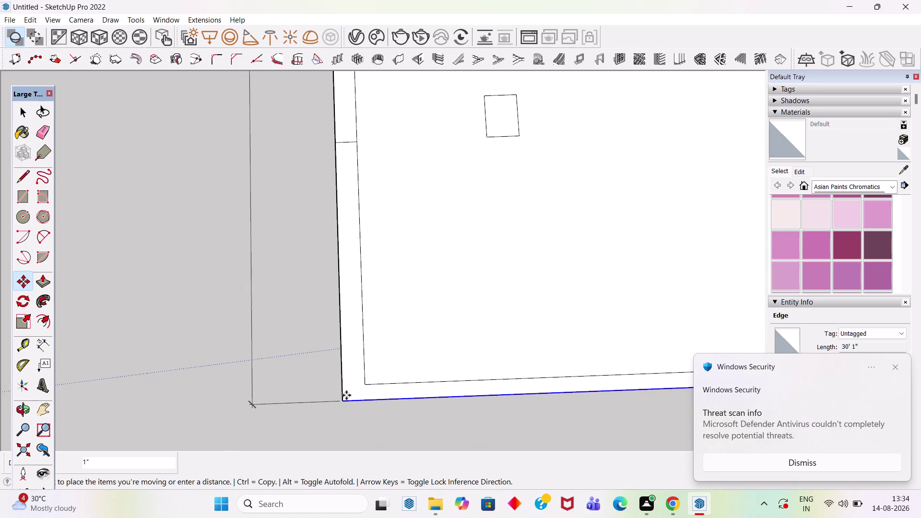
text(0.)
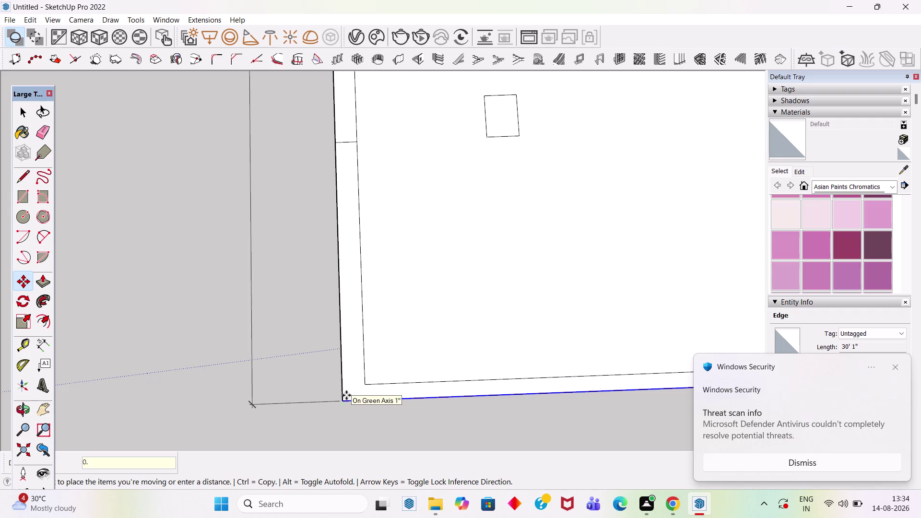
text(5)
key(Return)
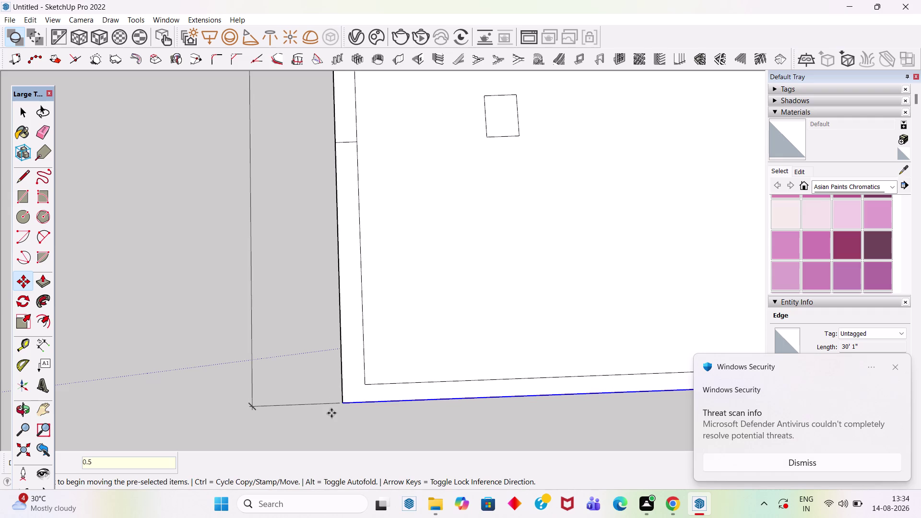
scroll(down, 3)
scroll(down, 3)
scroll(up, 3)
scroll(up, 3)
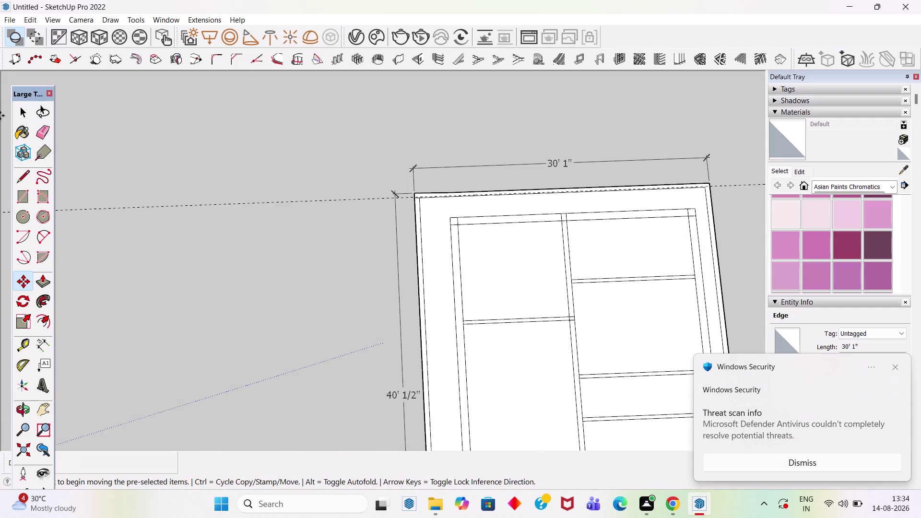
Move the top boundary edge half an inch (0.5) so the length reads 40'.
scroll(up, 3)
scroll(up, 3)
key(space)
scroll(up, 3)
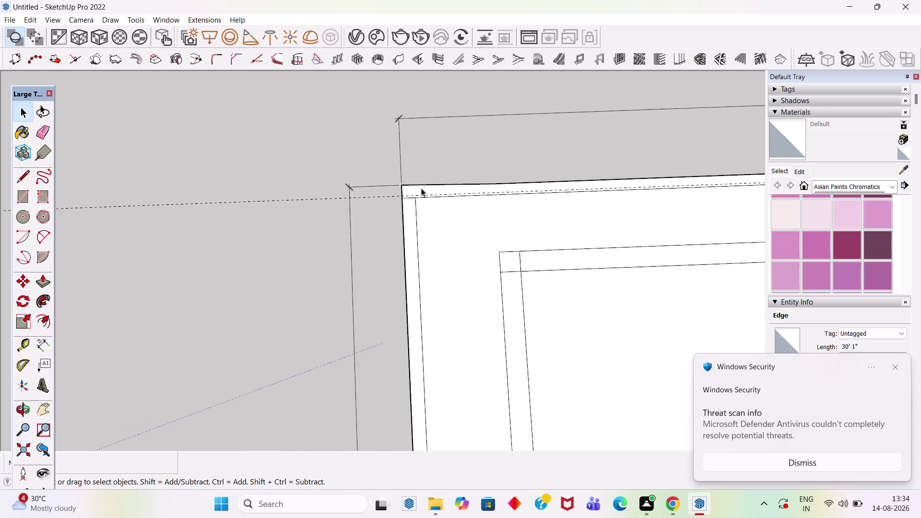
scroll(up, 3)
click(420, 184)
key(m)
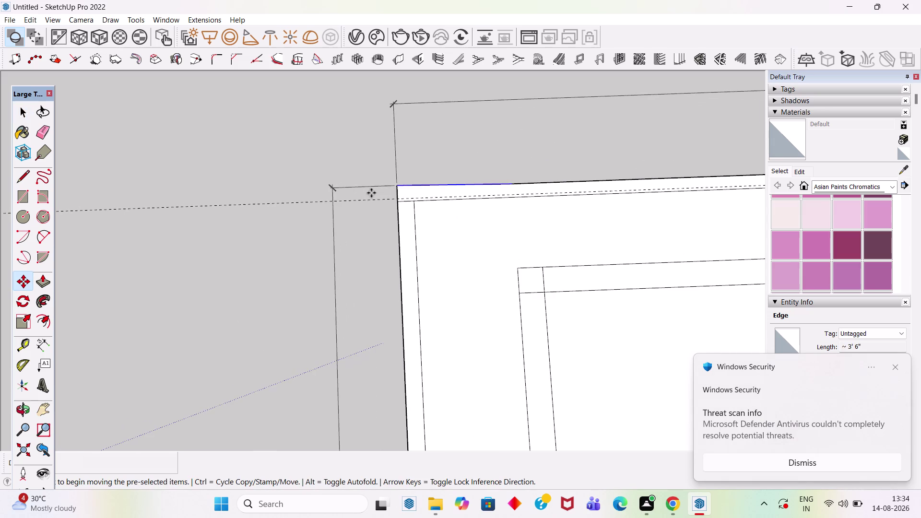
click(398, 186)
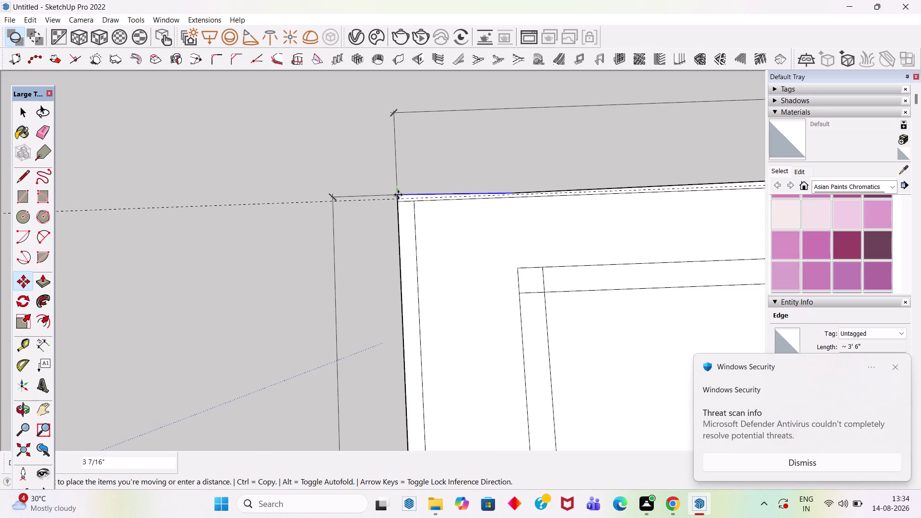
text(0.5)
key(Return)
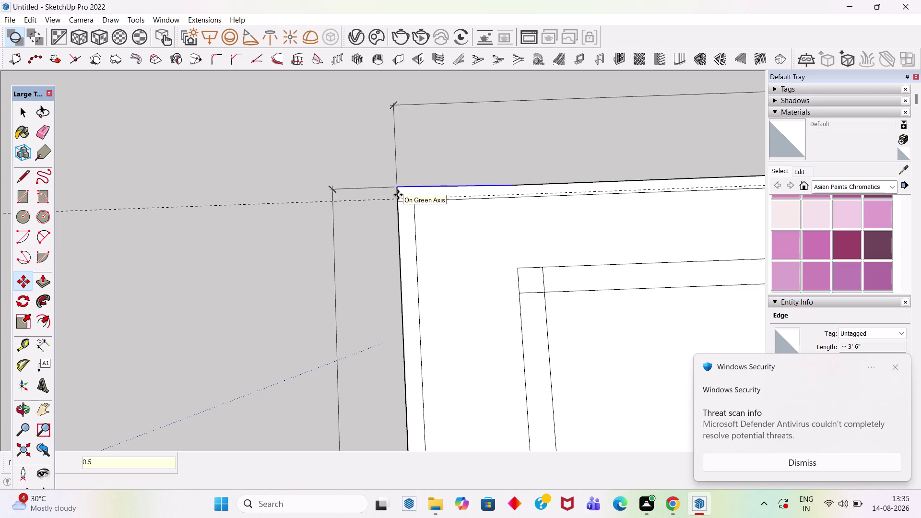
key(space)
Select the three left boundary edge pieces.
scroll(down, 3)
scroll(down, 3)
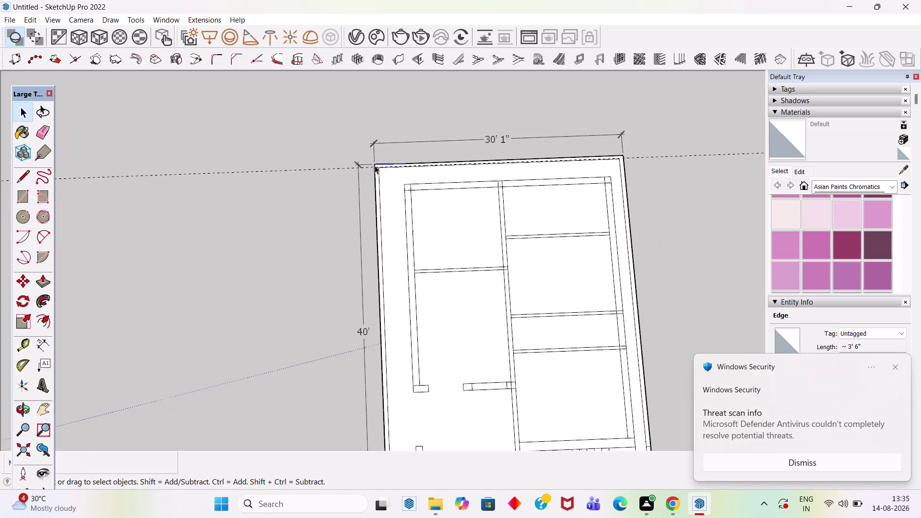
scroll(up, 3)
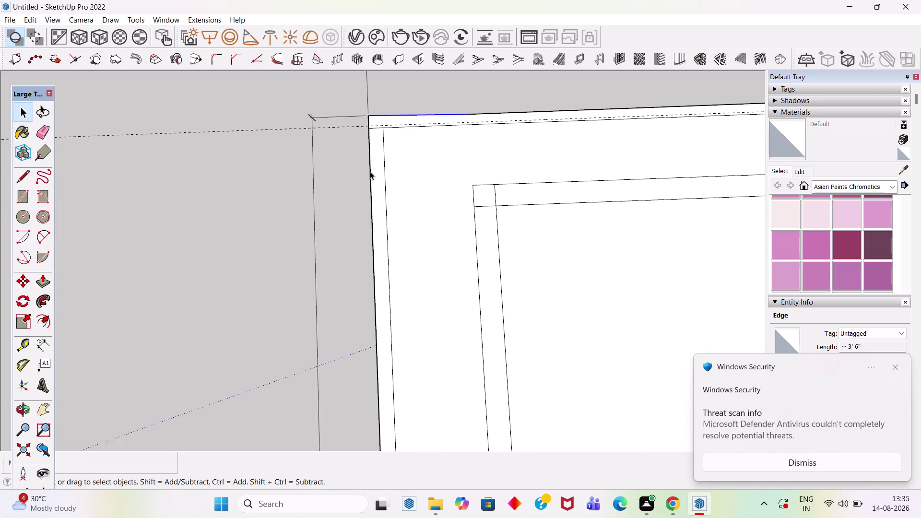
click(370, 172)
scroll(up, 3)
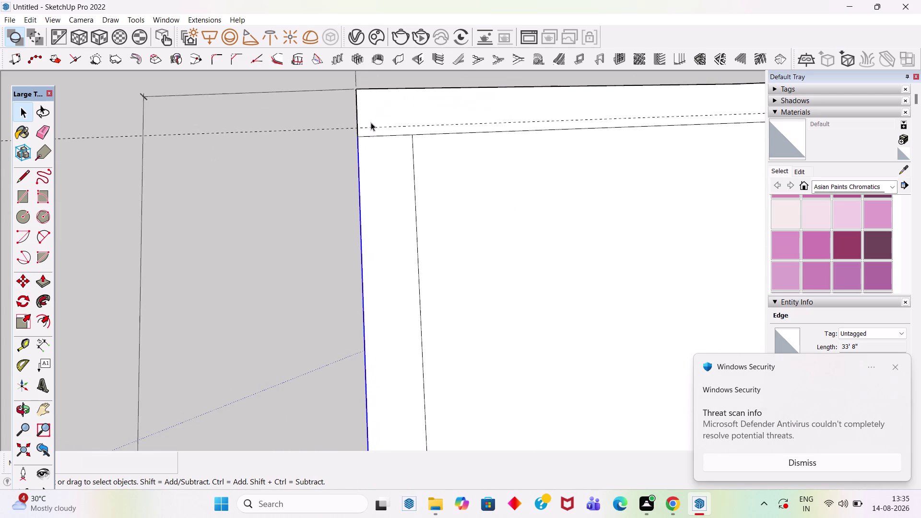
scroll(up, 3)
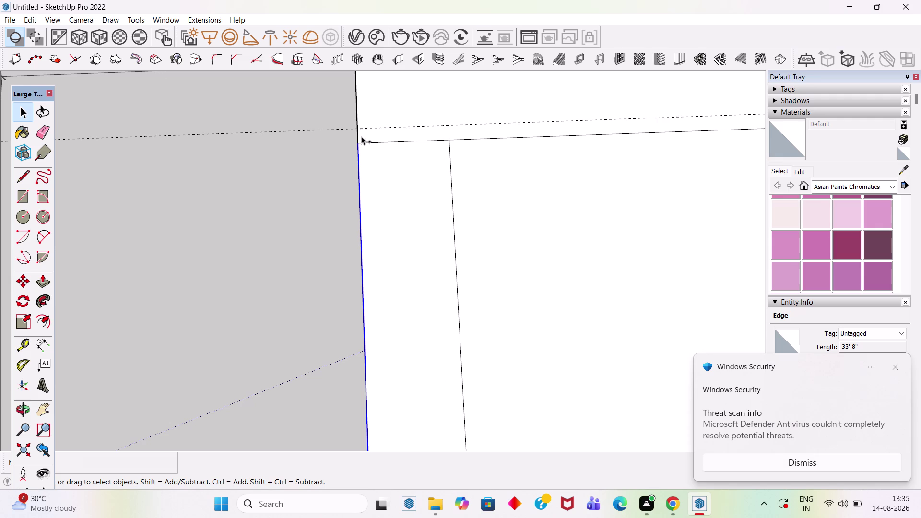
click(358, 122)
scroll(down, 3)
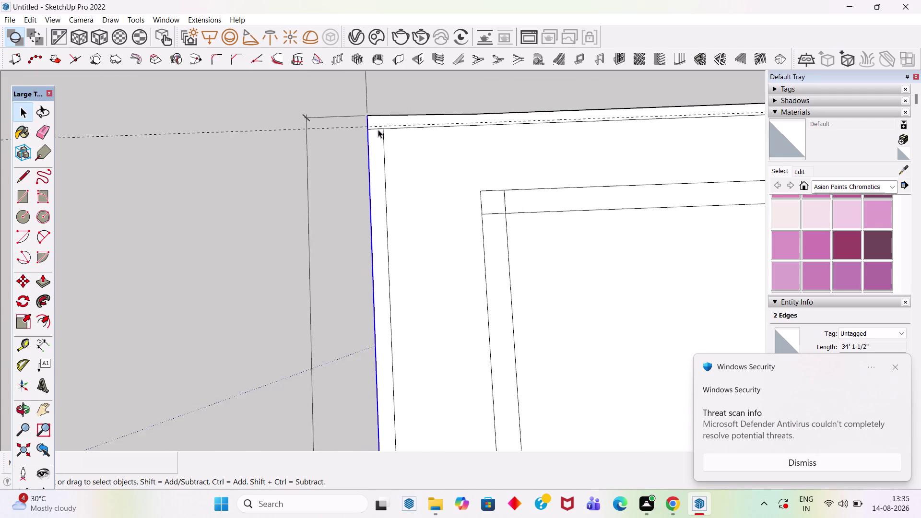
scroll(down, 3)
scroll(up, 3)
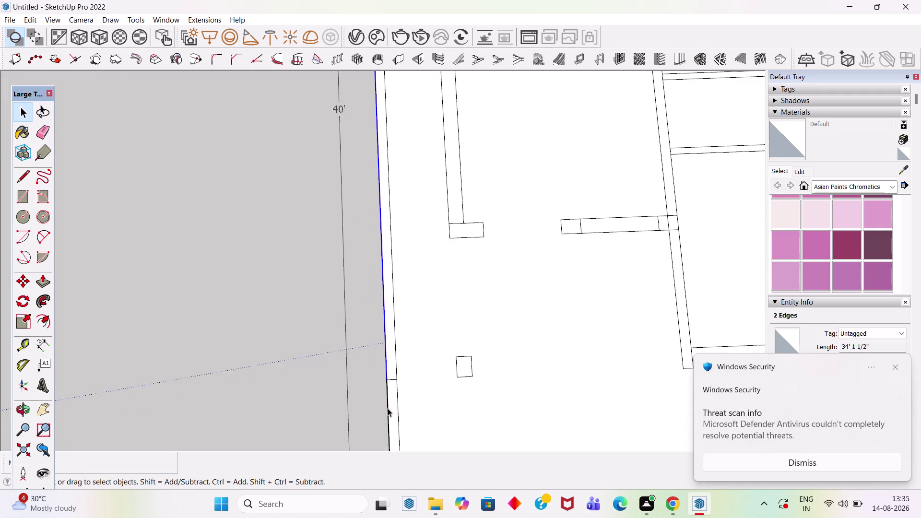
scroll(up, 3)
click(389, 396)
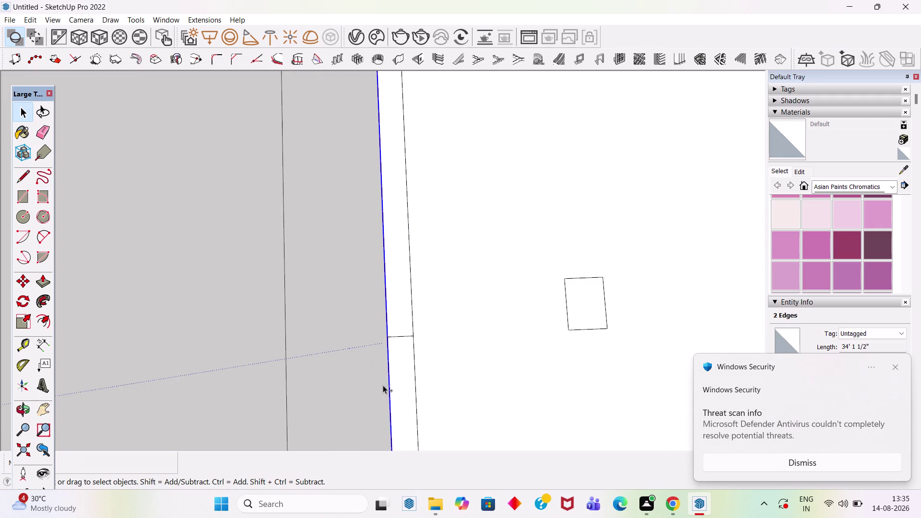
scroll(down, 3)
scroll(up, 3)
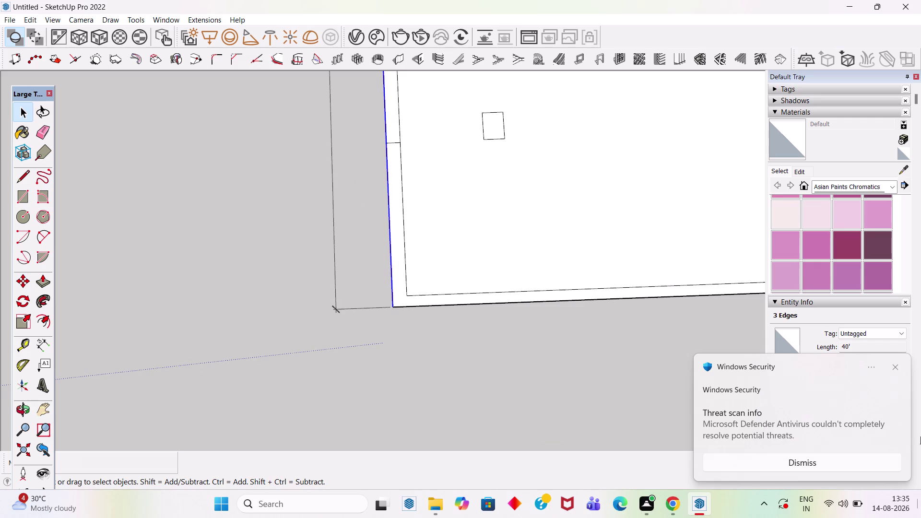
Move the selected left boundary edges half an inch (0.5) inward.
key(m)
click(396, 308)
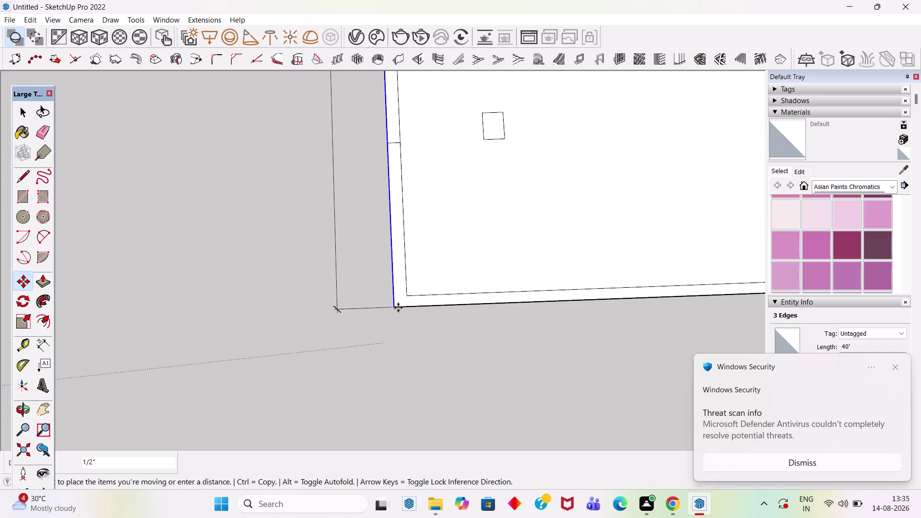
text(0.5)
key(Return)
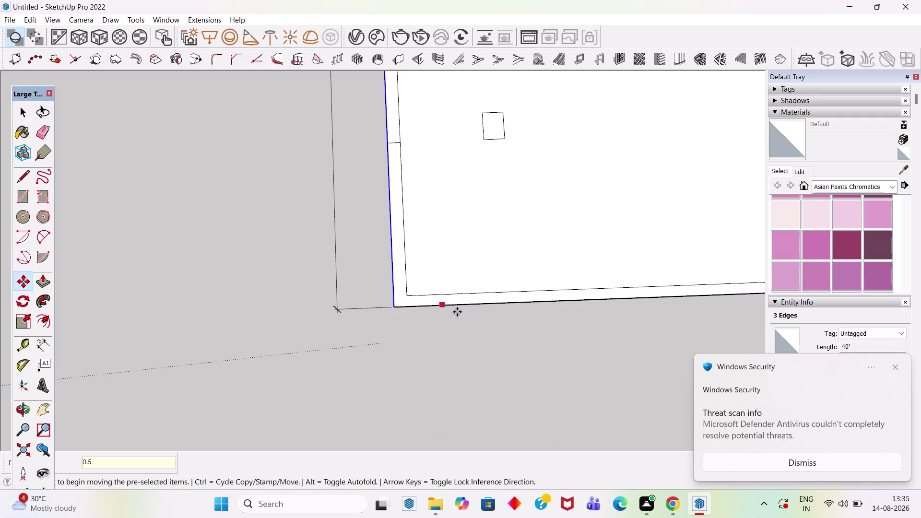
key(space)
scroll(down, 3)
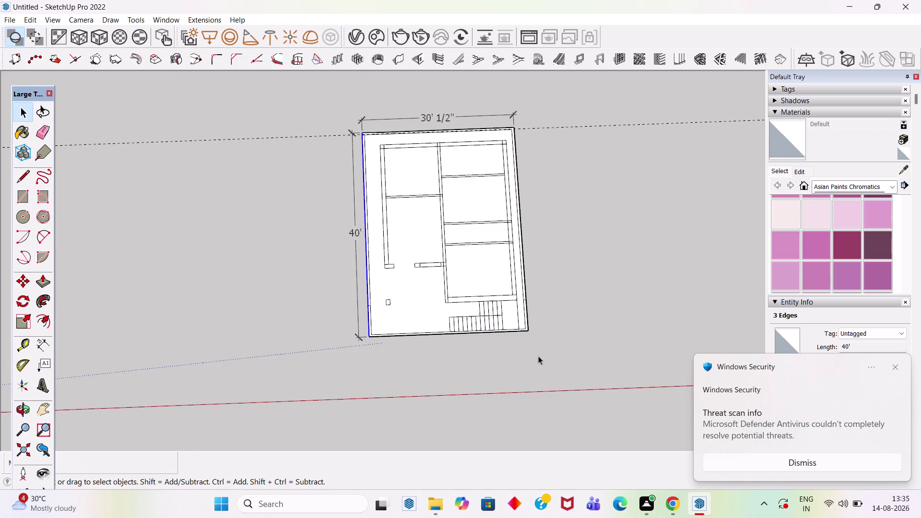
scroll(up, 3)
Select the two right boundary edges and move them 1/2" so width reads 30'.
click(542, 272)
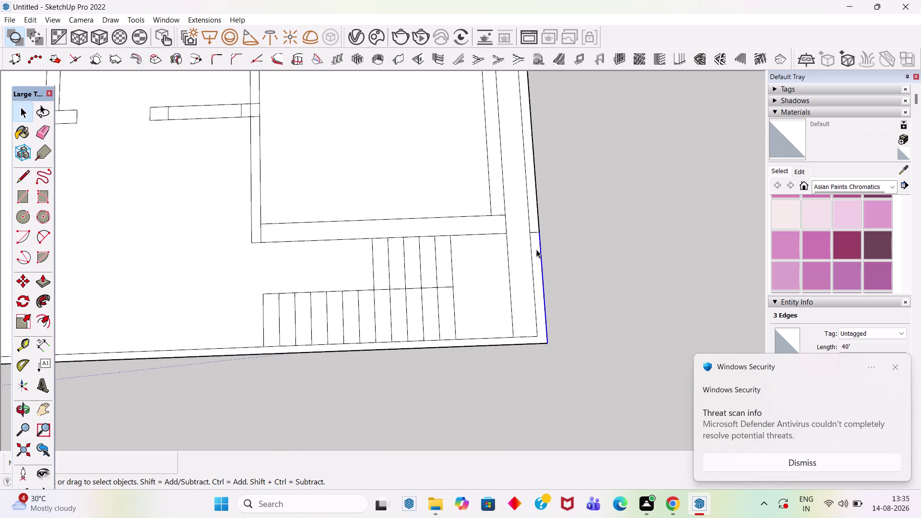
click(537, 218)
scroll(down, 3)
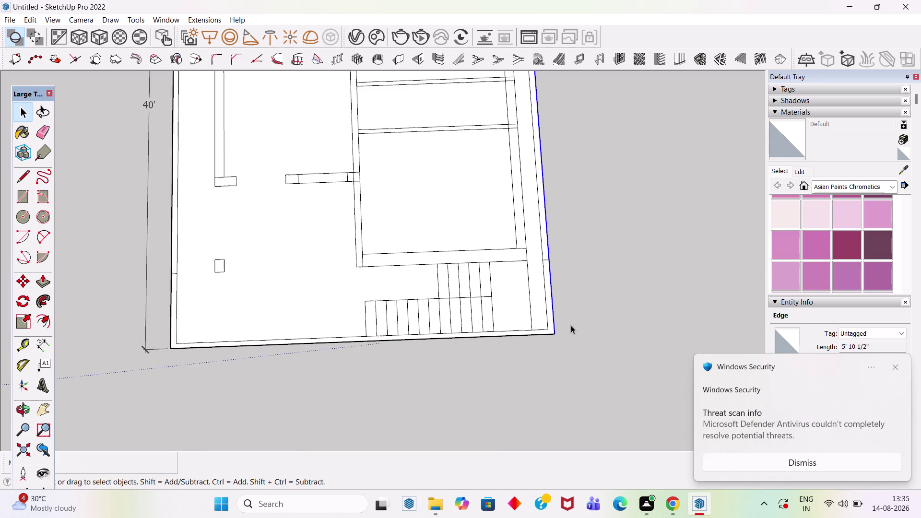
scroll(down, 3)
scroll(up, 3)
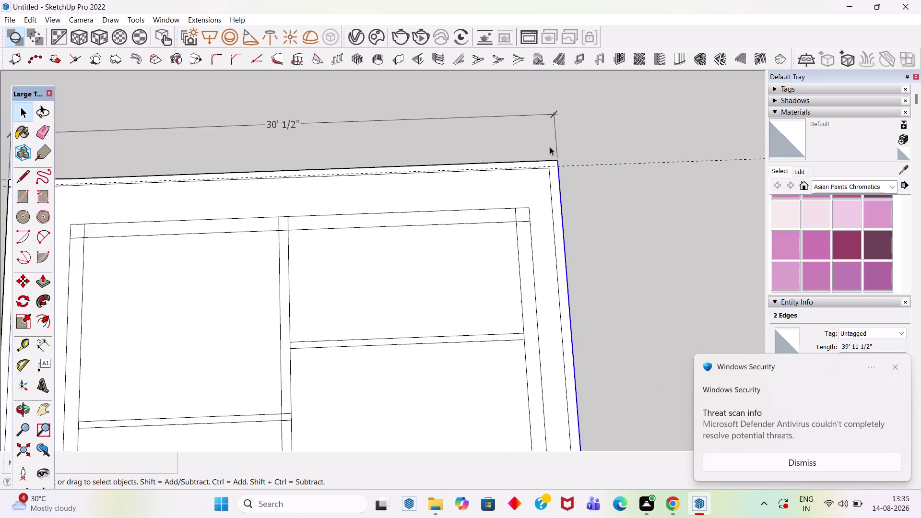
scroll(up, 3)
key(m)
click(557, 161)
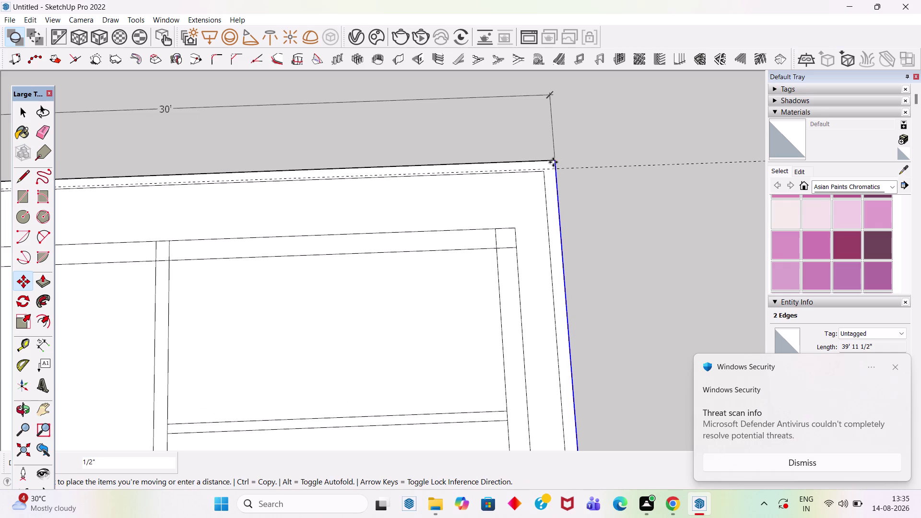
key(Return)
click(553, 162)
key(space)
click(602, 126)
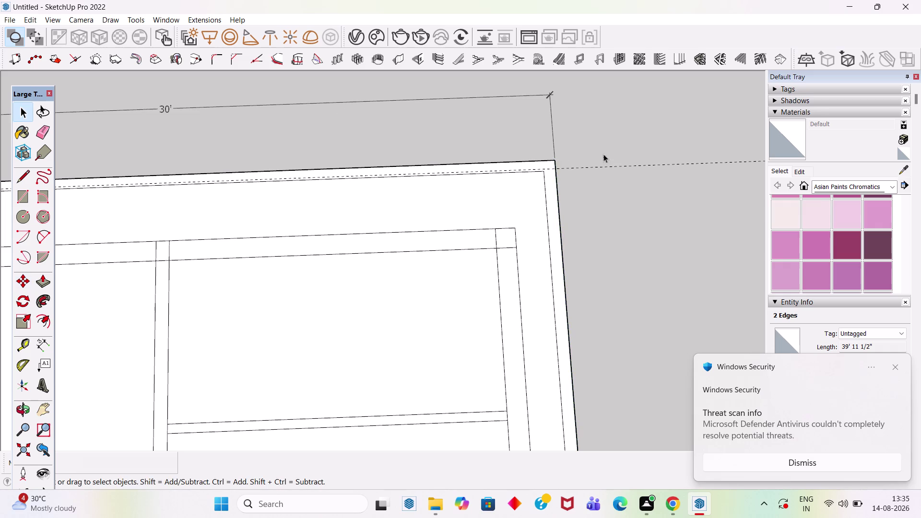
Erase the 30' width and 40' length dimensions.
scroll(down, 3)
click(463, 122)
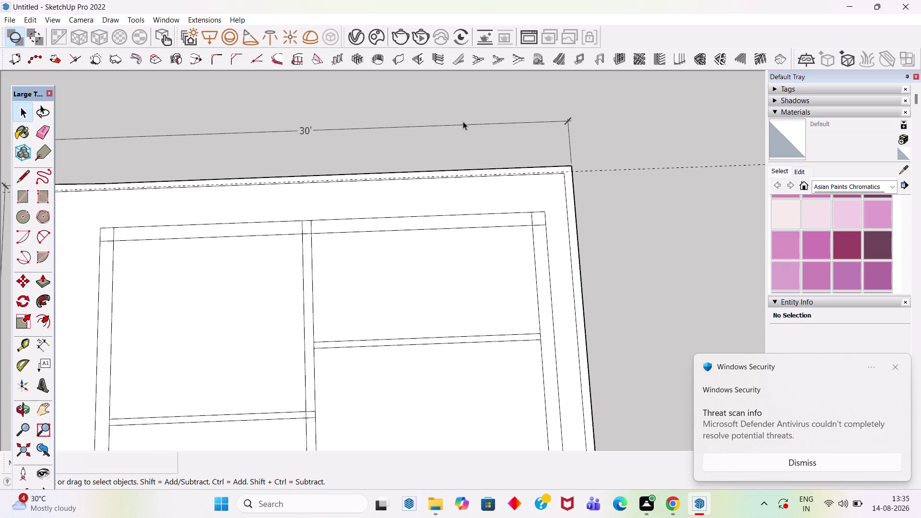
key(Delete)
click(458, 122)
key(Delete)
scroll(down, 3)
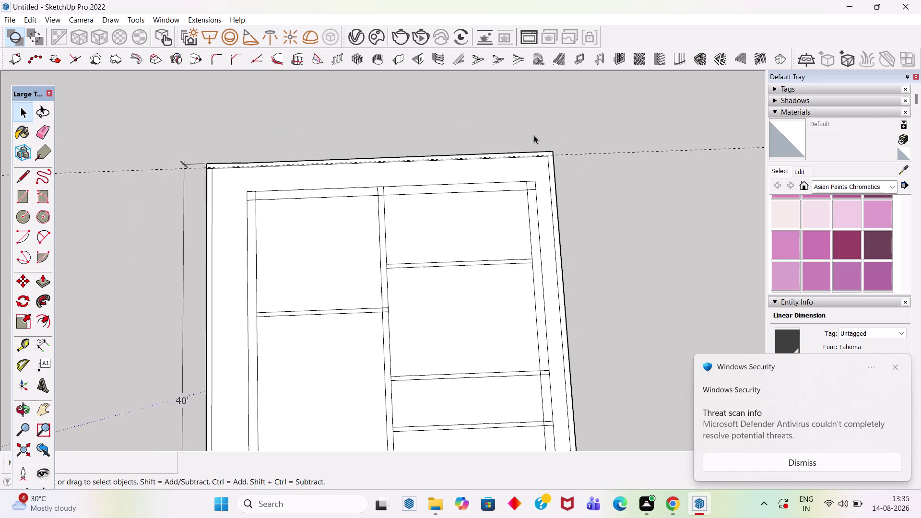
scroll(down, 3)
click(276, 216)
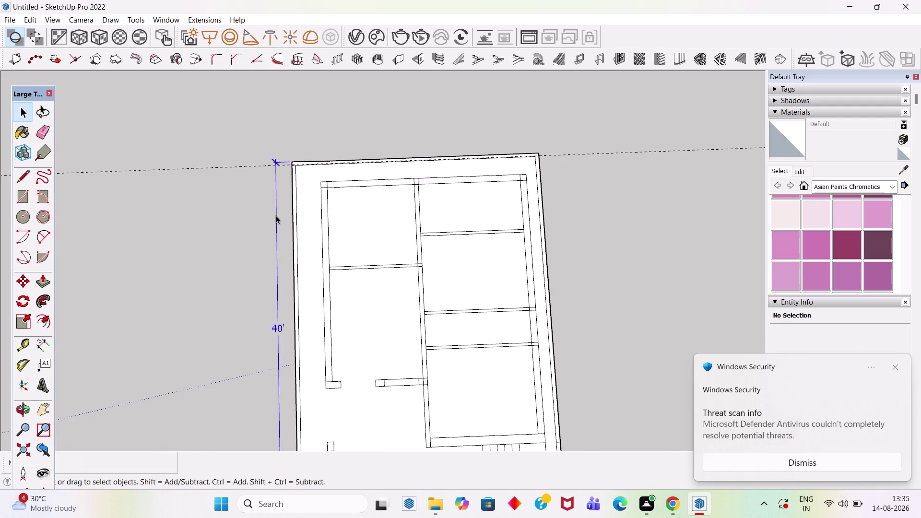
key(Delete)
Remove all guide lines with Edit > Delete Guides.
click(29, 19)
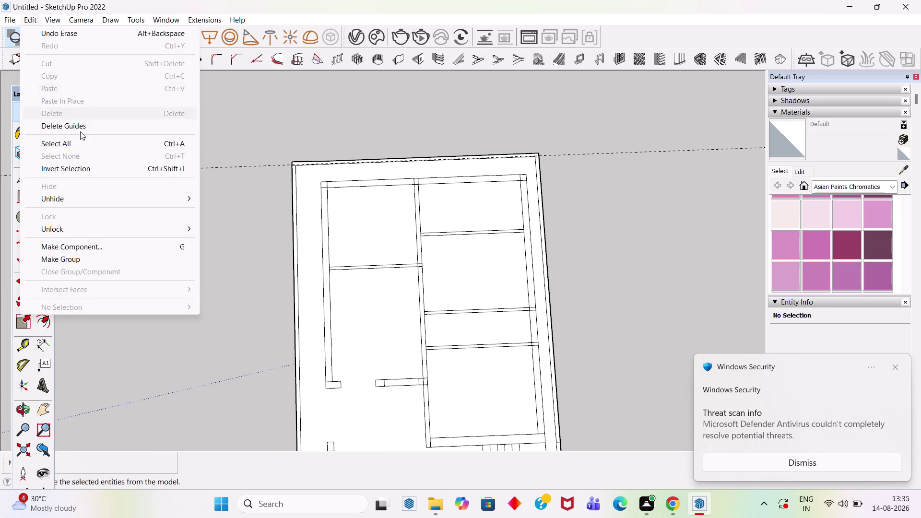
click(84, 124)
scroll(down, 3)
drag(490, 270, 495, 269)
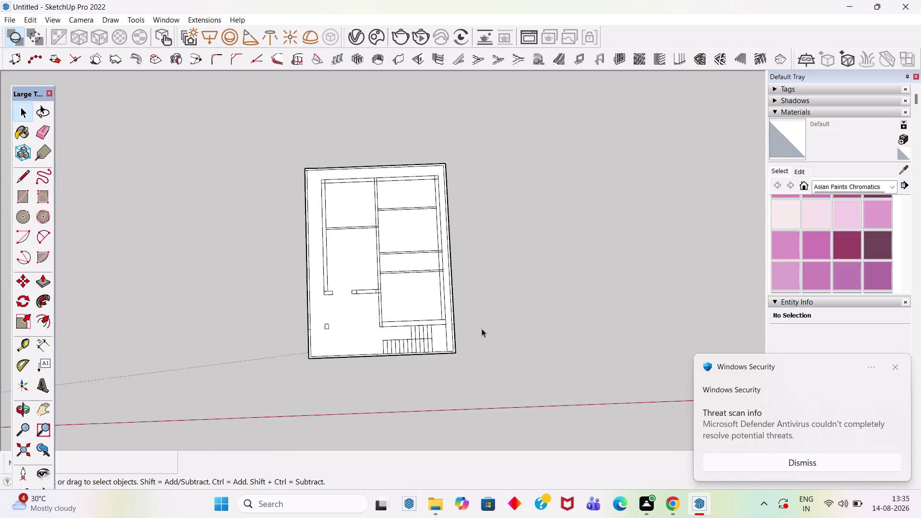
scroll(up, 3)
scroll(up, 3)
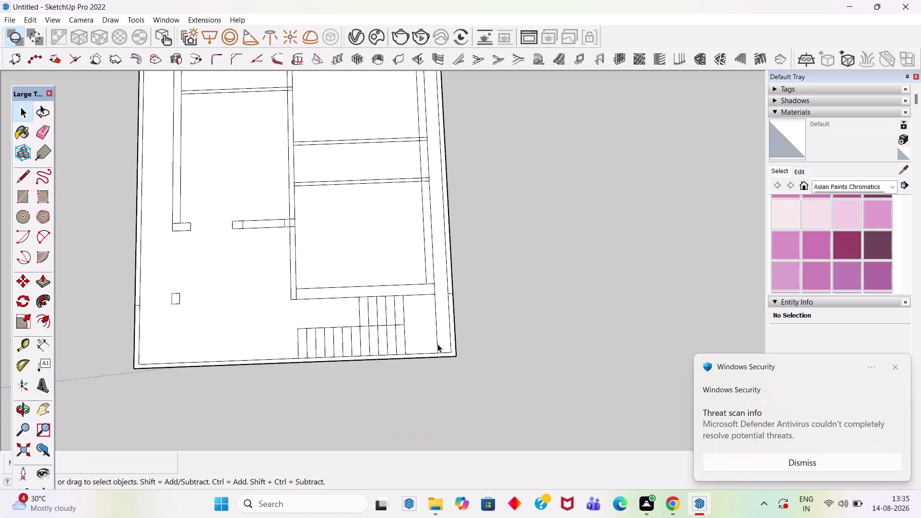